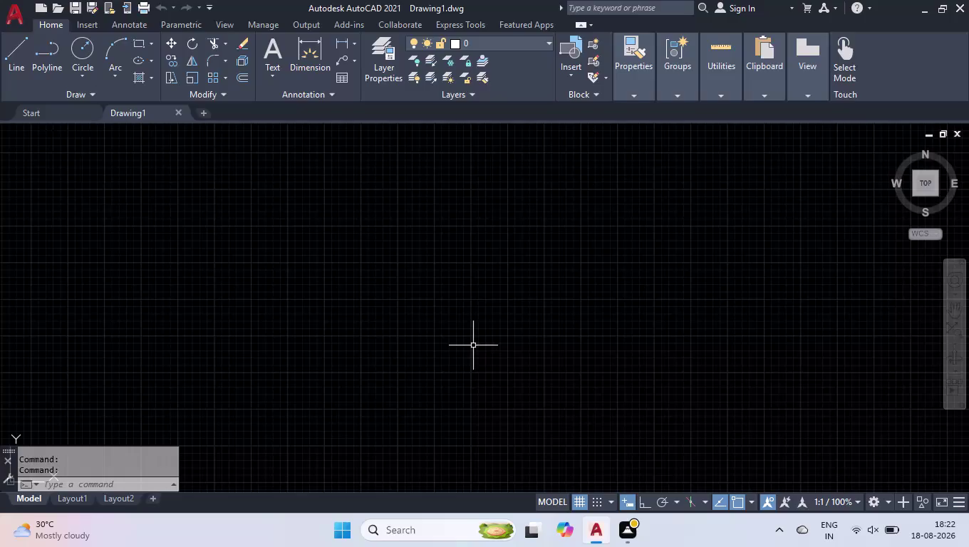
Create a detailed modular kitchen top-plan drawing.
Set the drawing length precision to 0 in Drawing Units.
text(UN)
key(Return)
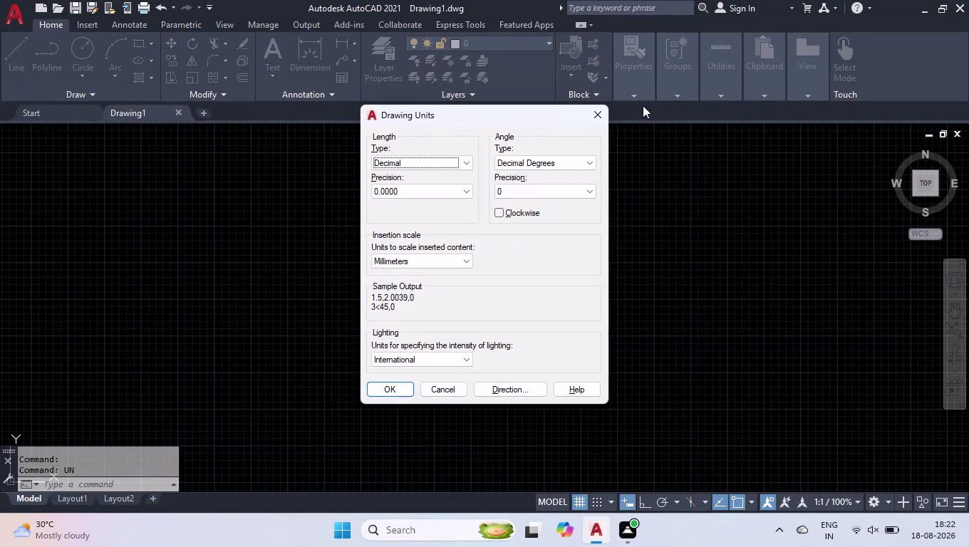
click(398, 191)
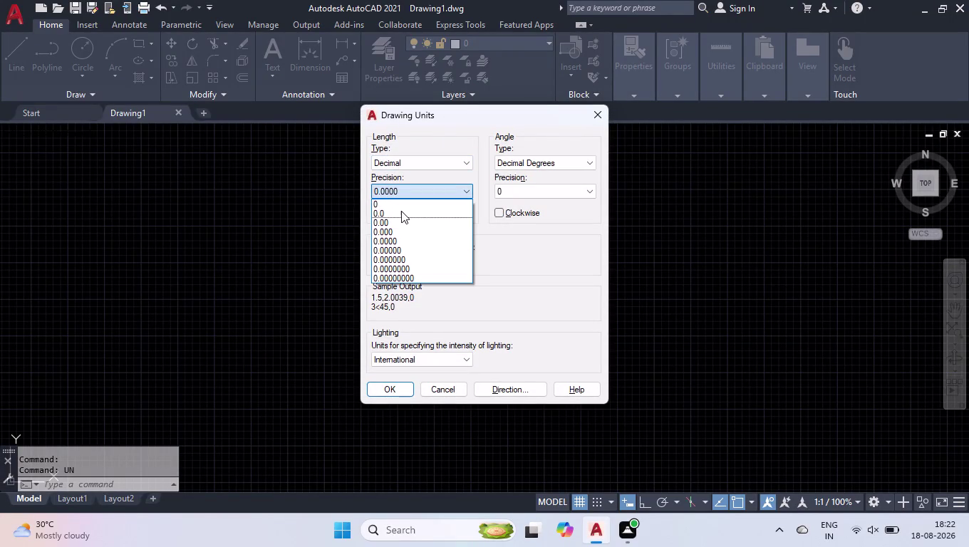
click(401, 211)
click(413, 194)
click(398, 205)
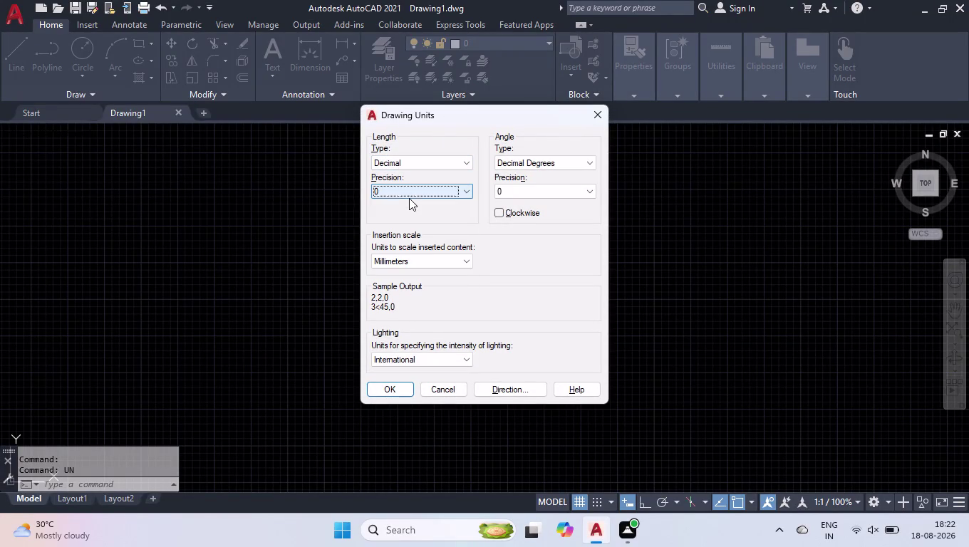
click(392, 390)
Open the ISO-25 dimension style for modification through the D command.
key(d)
key(Return)
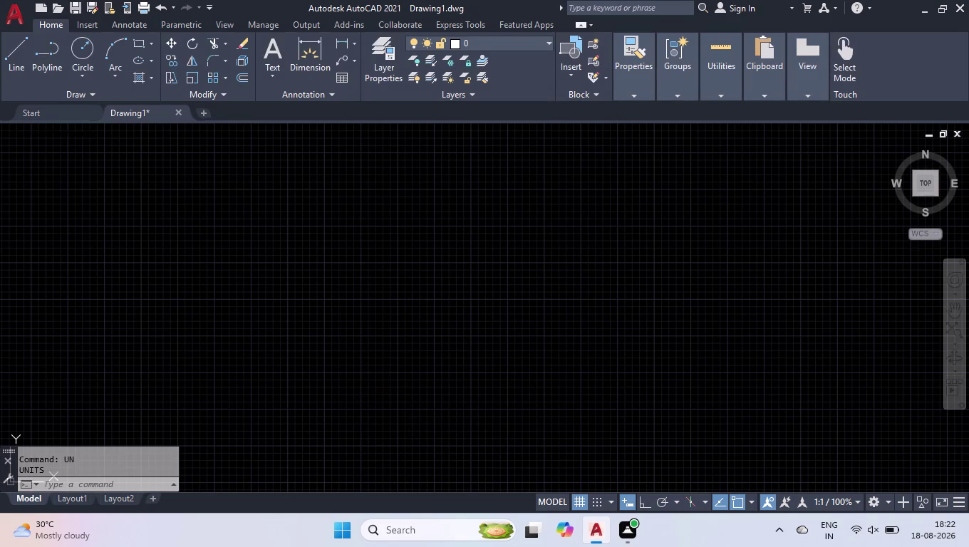
click(624, 231)
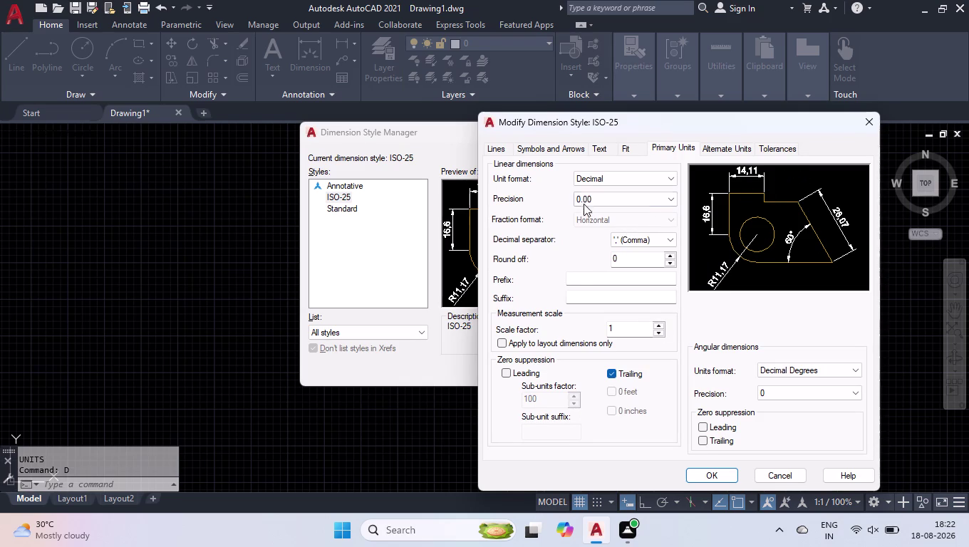
Make ISO-25 dimension lines grey (colour index 9) and enable fixed-length extension lines.
click(502, 152)
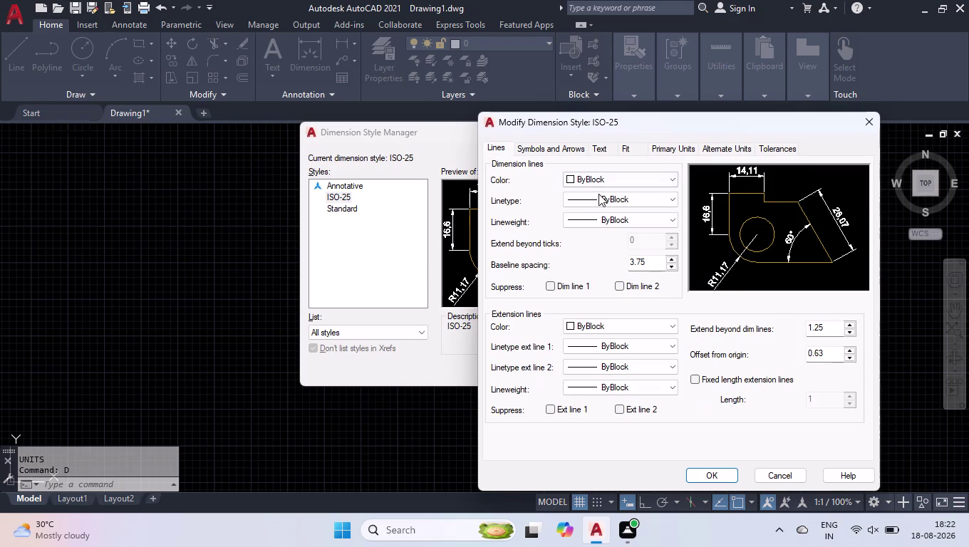
click(585, 173)
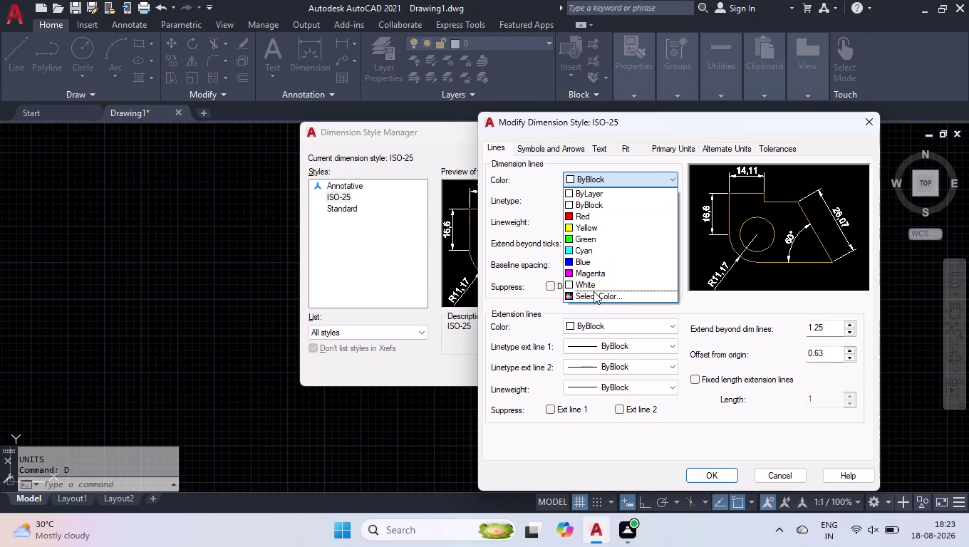
click(594, 294)
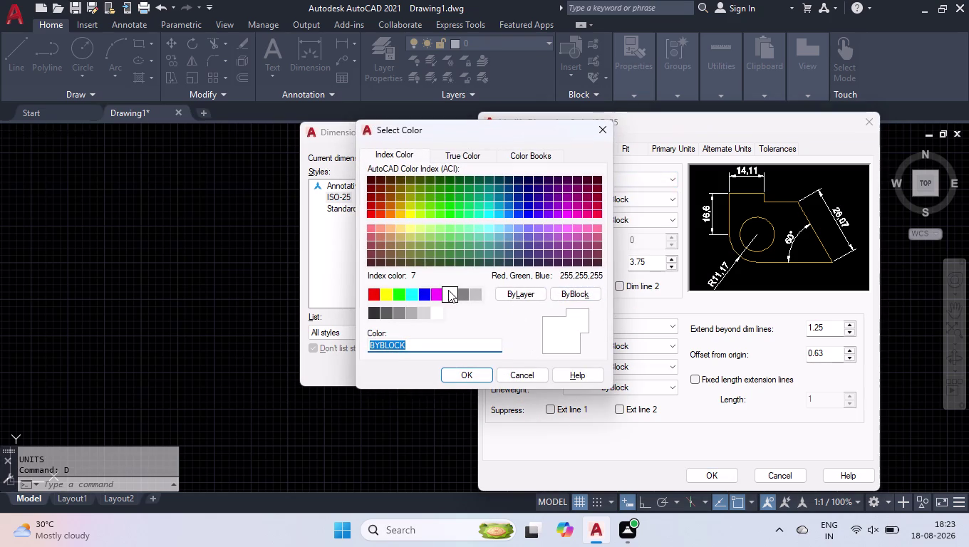
click(571, 179)
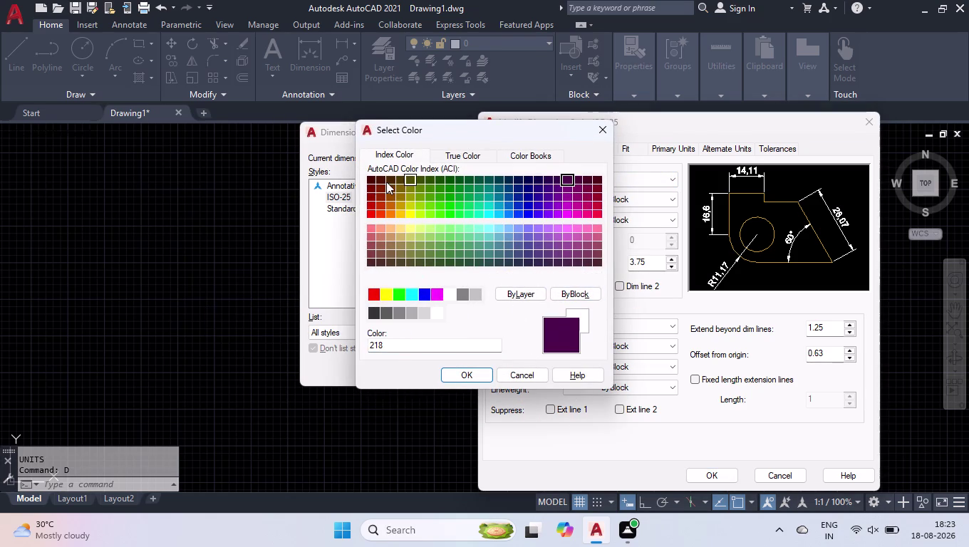
click(373, 179)
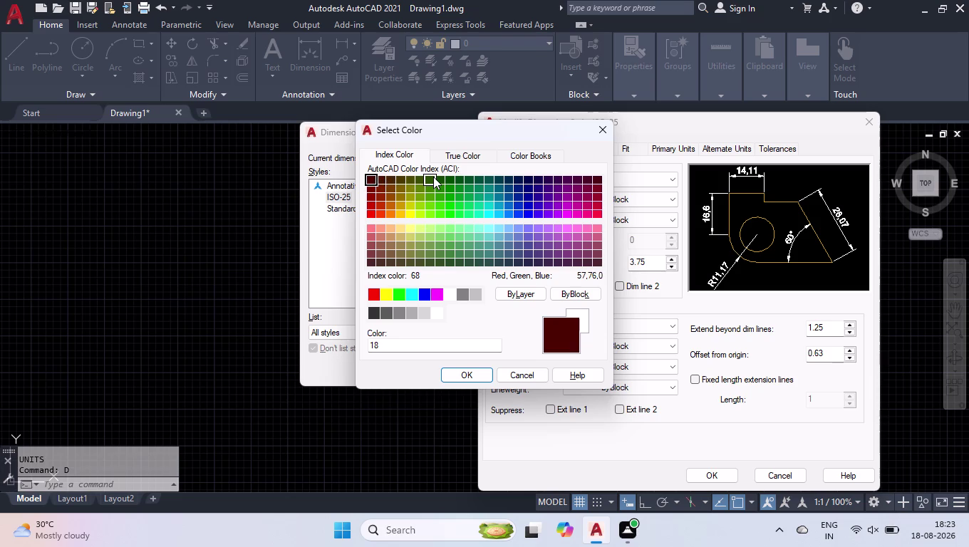
click(468, 292)
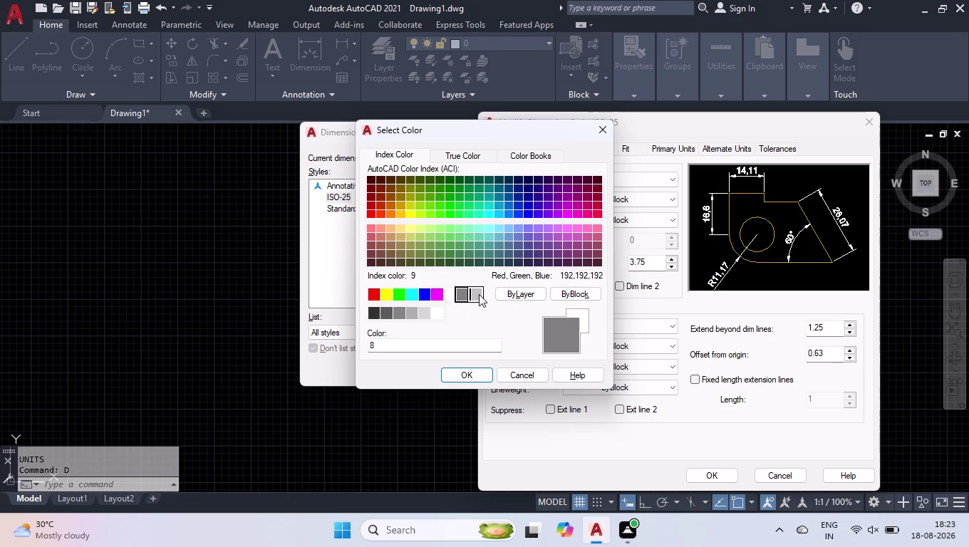
click(479, 293)
click(480, 374)
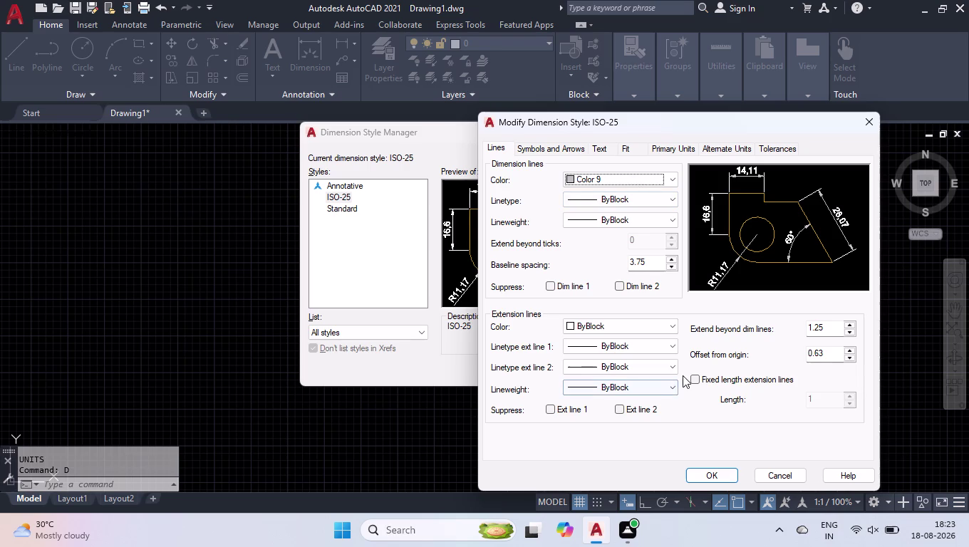
click(694, 377)
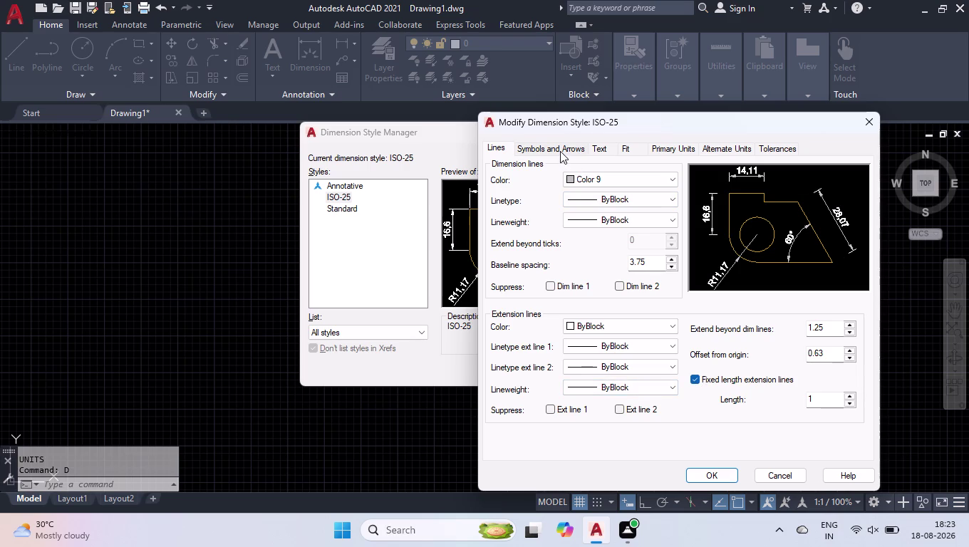
Give ISO-25 dimension text centred vertical placement and red colour.
click(560, 152)
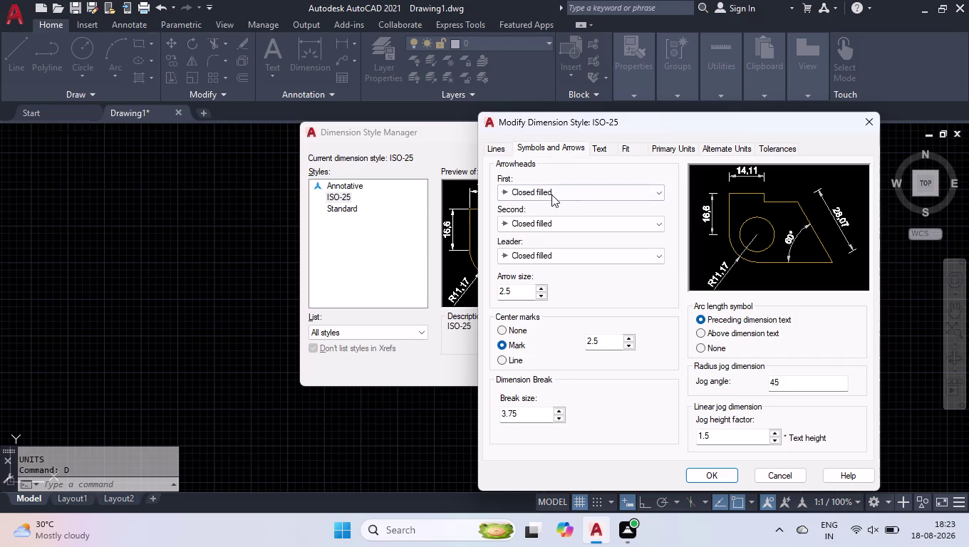
click(608, 152)
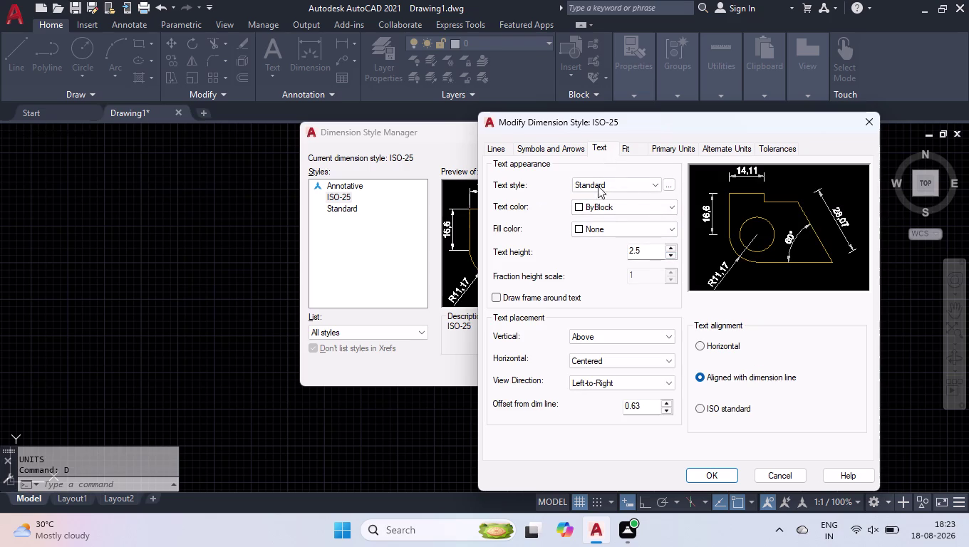
click(615, 338)
click(614, 353)
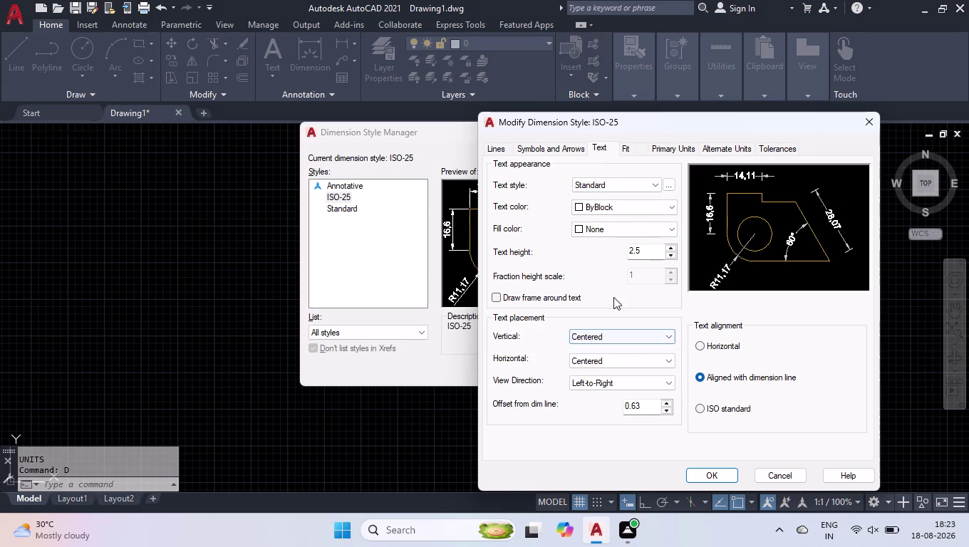
click(602, 200)
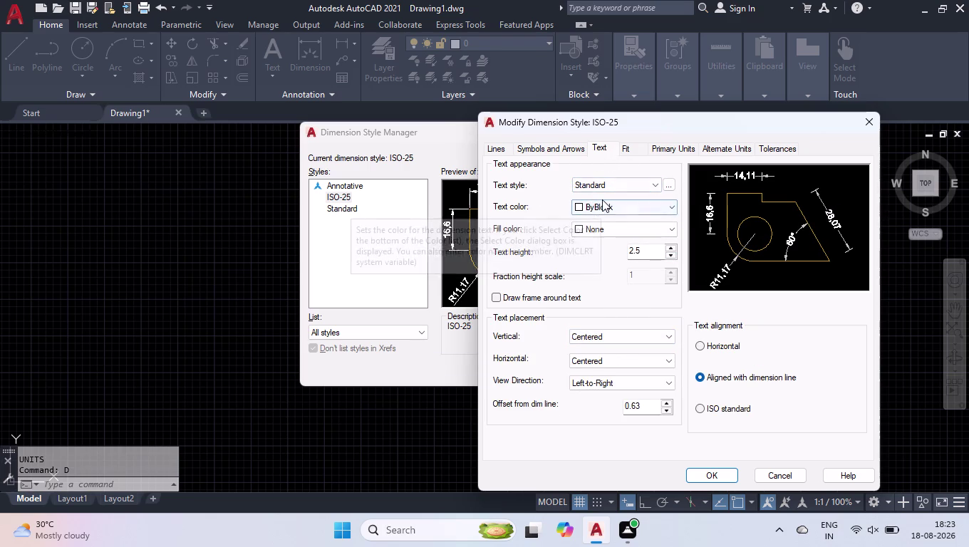
click(589, 246)
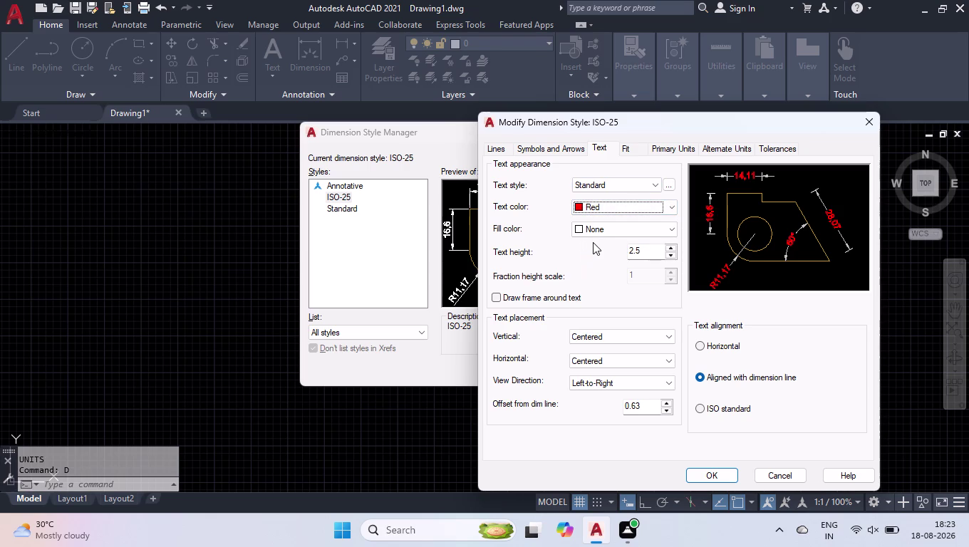
Set ISO-25 primary units precision to 0 and close the style manager.
click(632, 149)
click(666, 146)
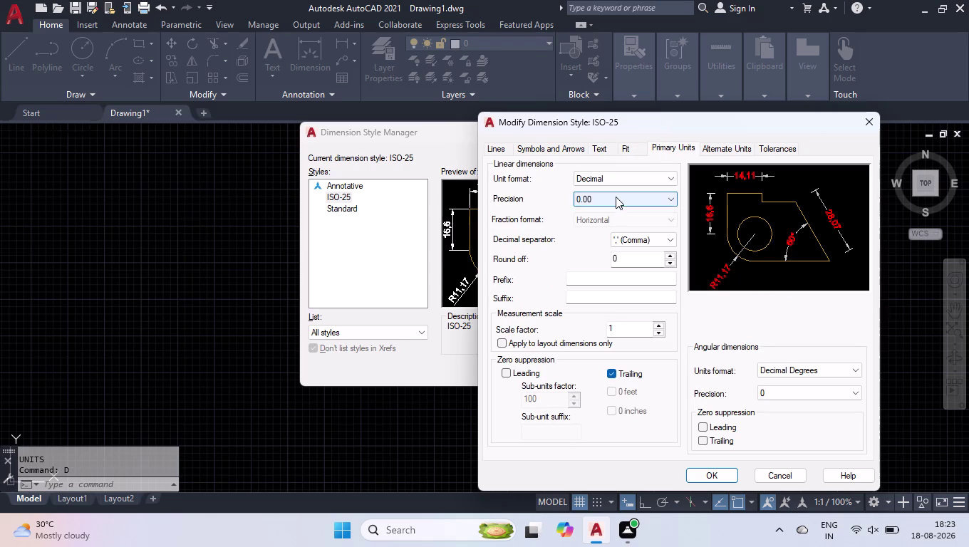
click(616, 197)
click(603, 208)
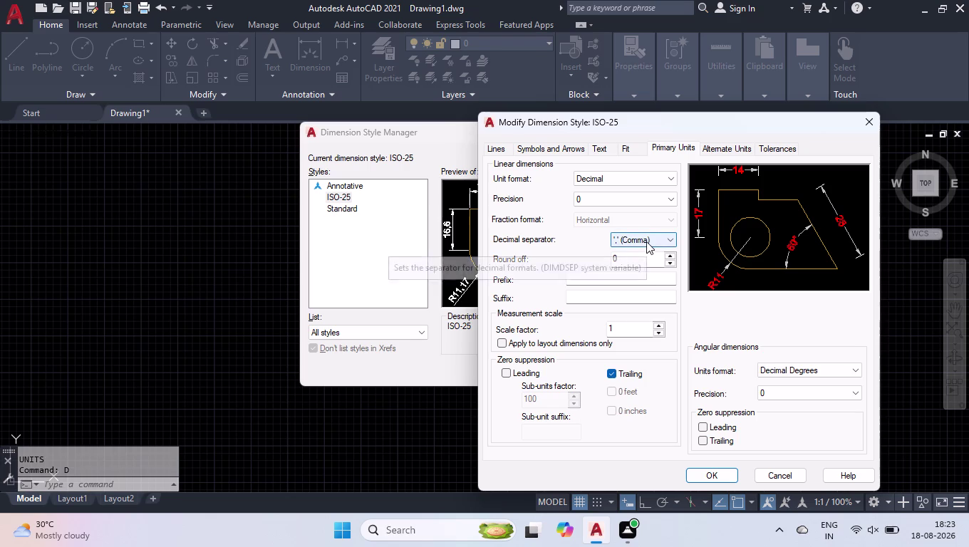
click(712, 481)
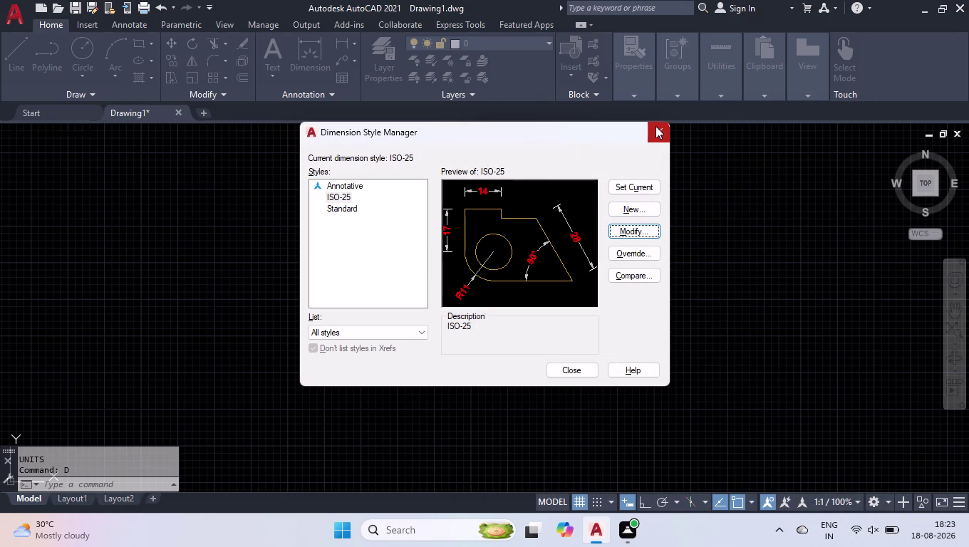
click(655, 126)
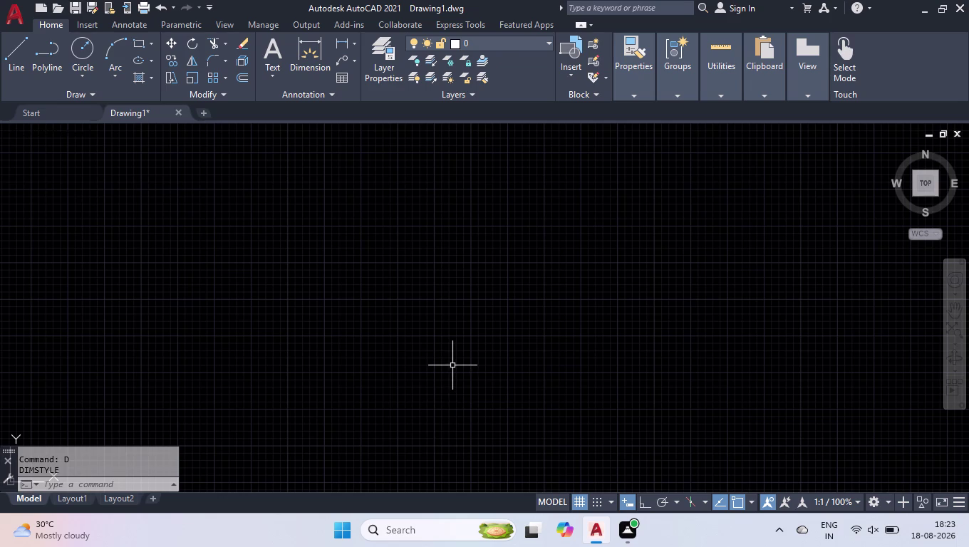
Start the cabinet outline with a 3228 bottom edge and 4143 vertical side.
key(l)
key(Return)
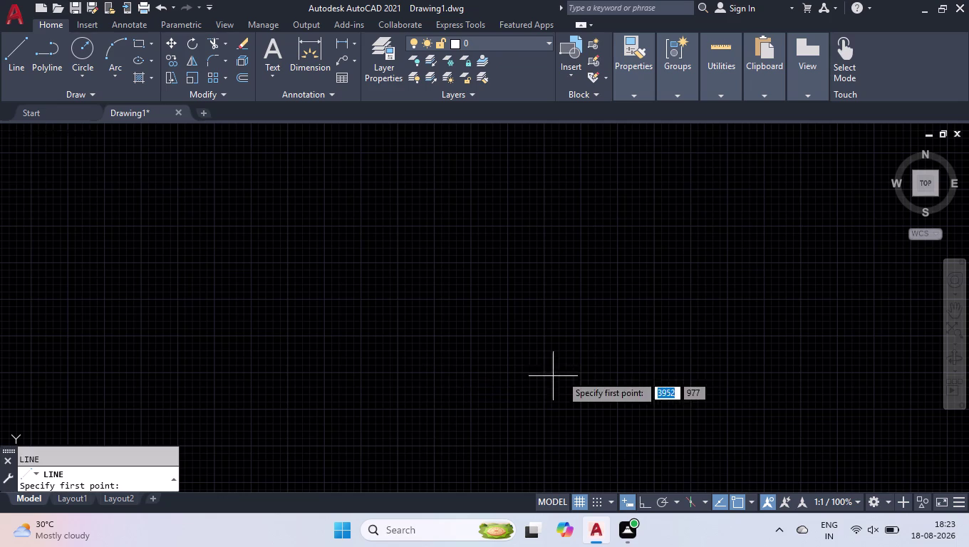
click(650, 503)
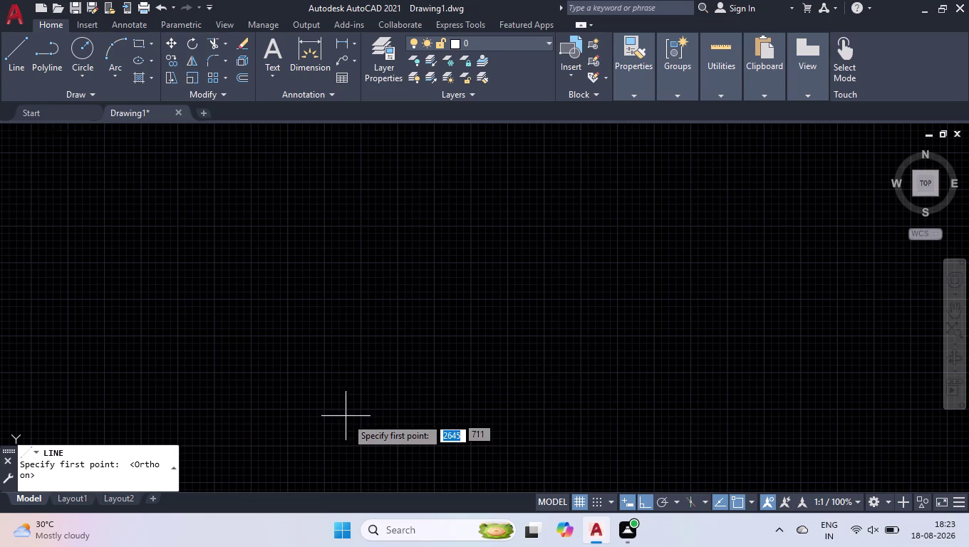
click(579, 505)
click(308, 433)
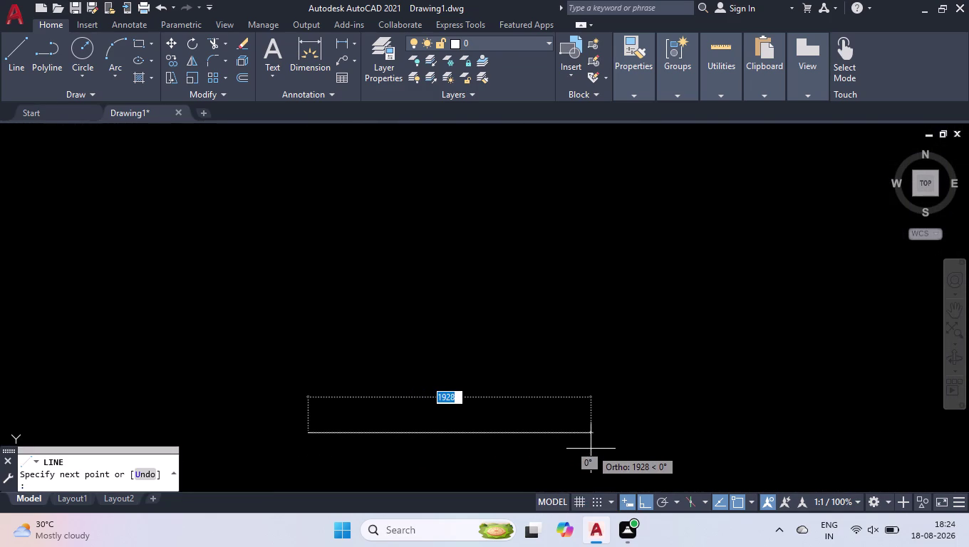
text(3228)
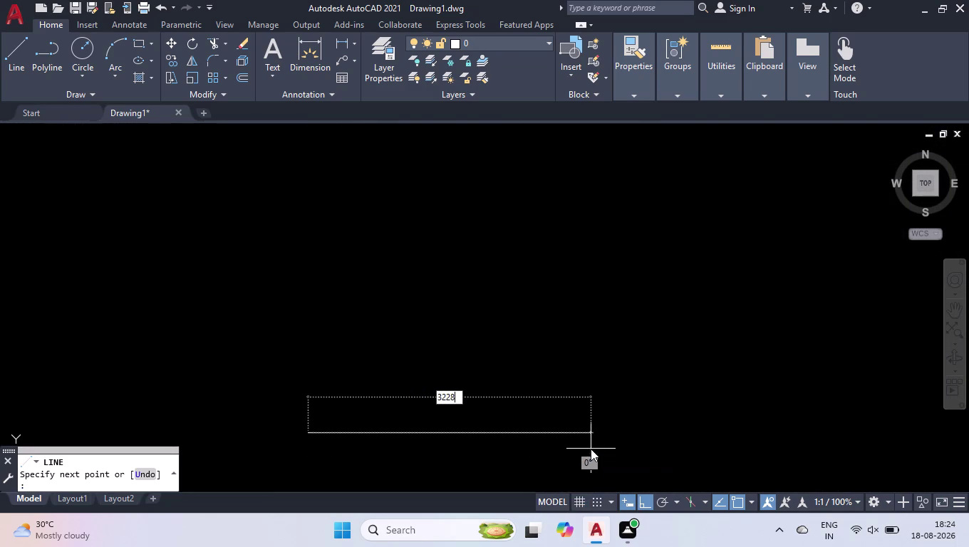
key(Return)
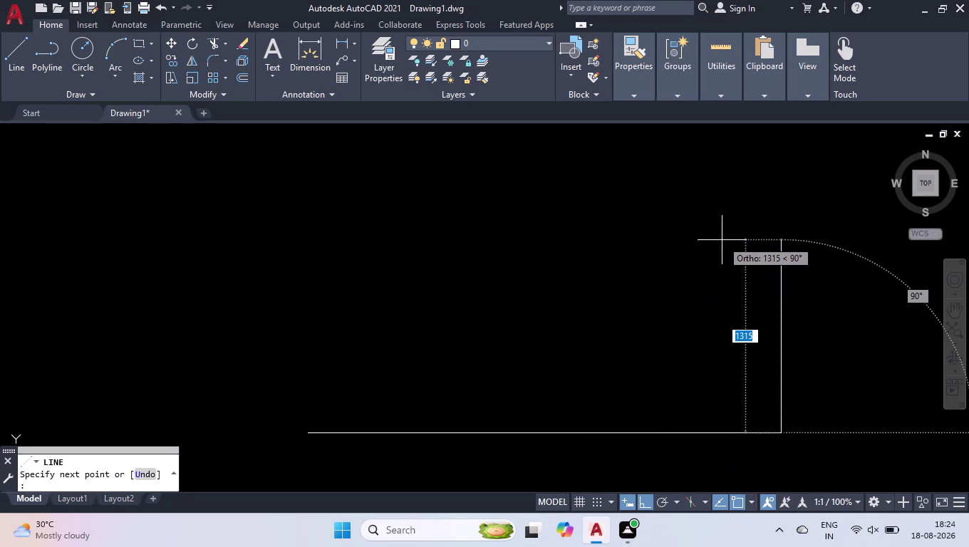
text(4)
text(143)
key(Return)
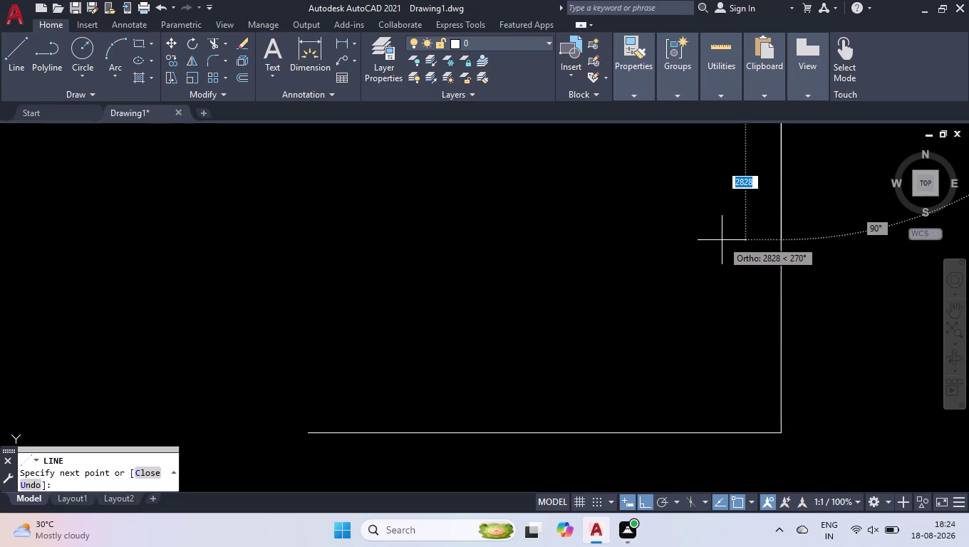
Draw the 3228 top edge, close the rectangle, and switch to Clean Screen.
scroll(down, 3)
scroll(down, 3)
scroll(up, 3)
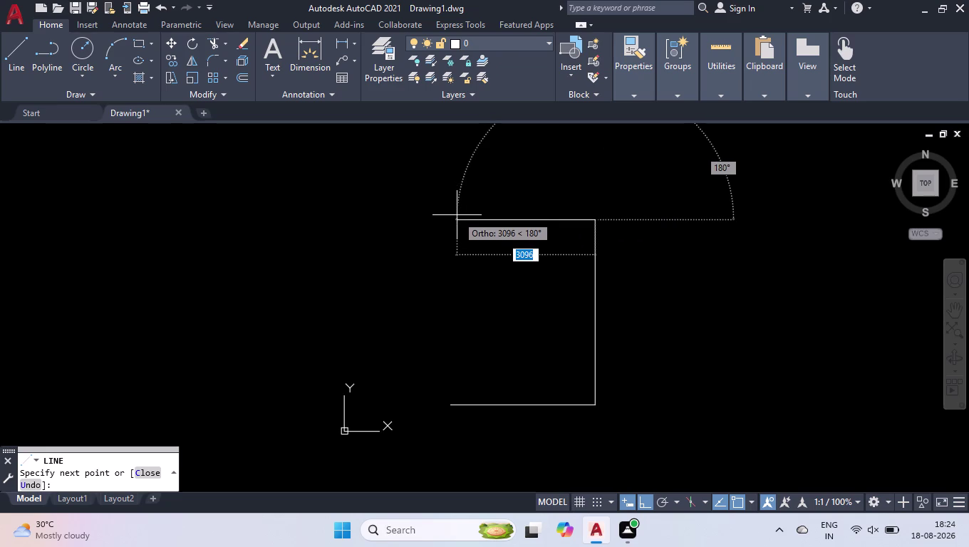
text(32)
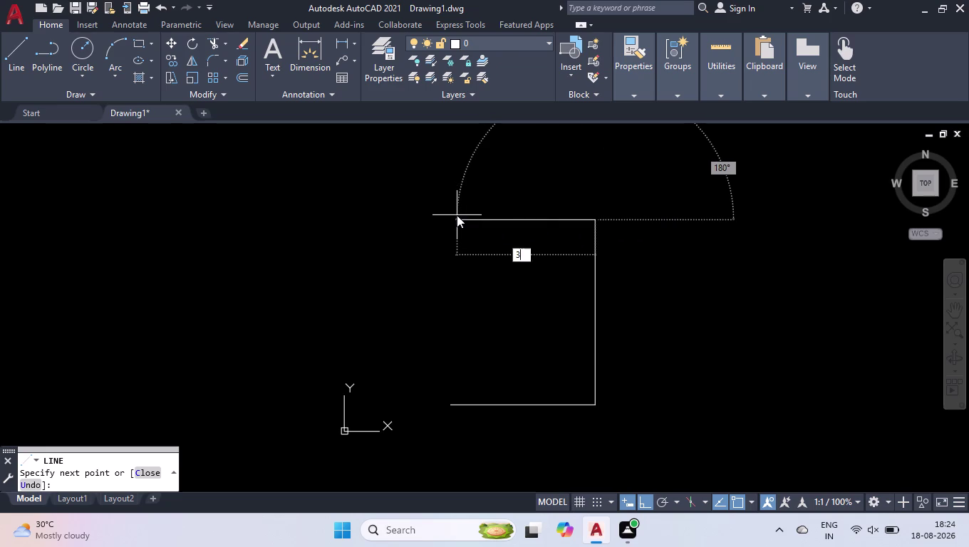
text(28)
key(Return)
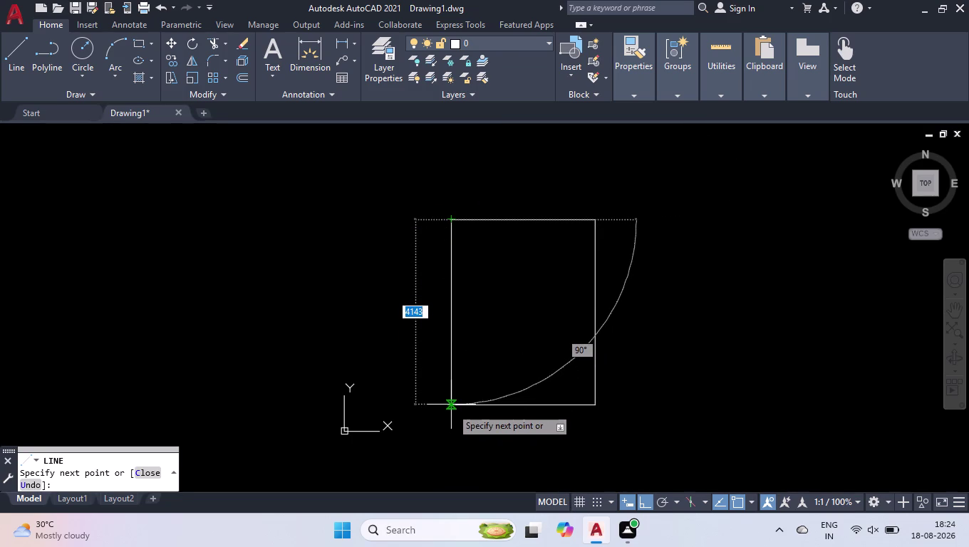
scroll(up, 3)
scroll(up, 3)
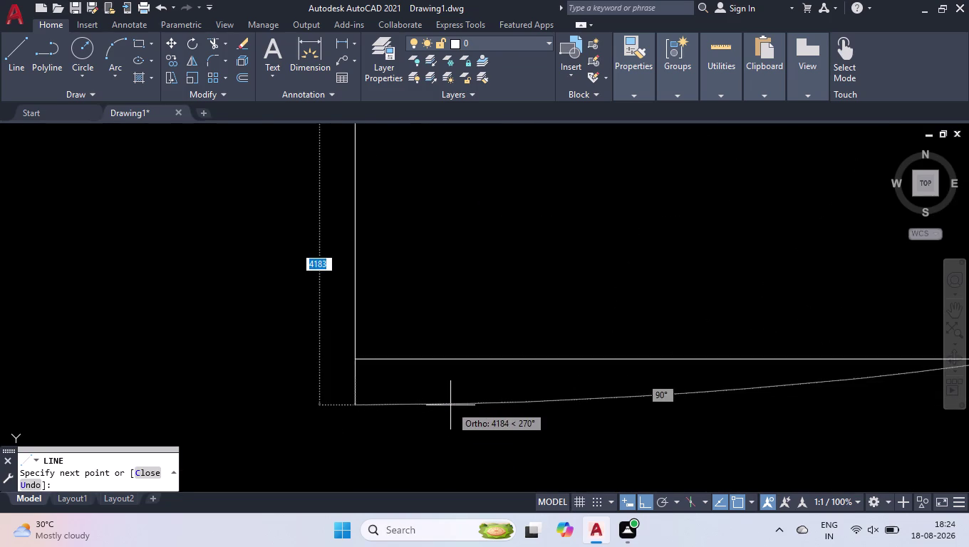
scroll(up, 3)
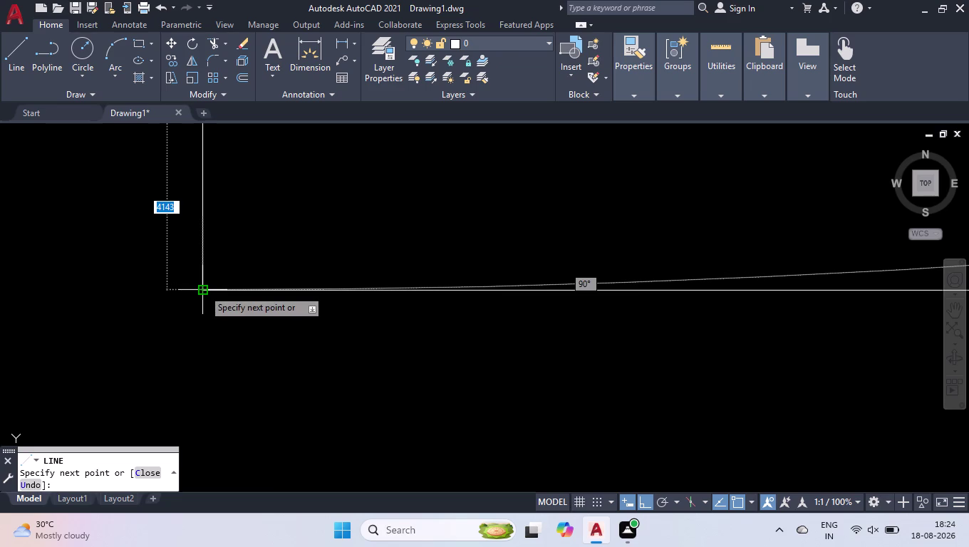
key(c)
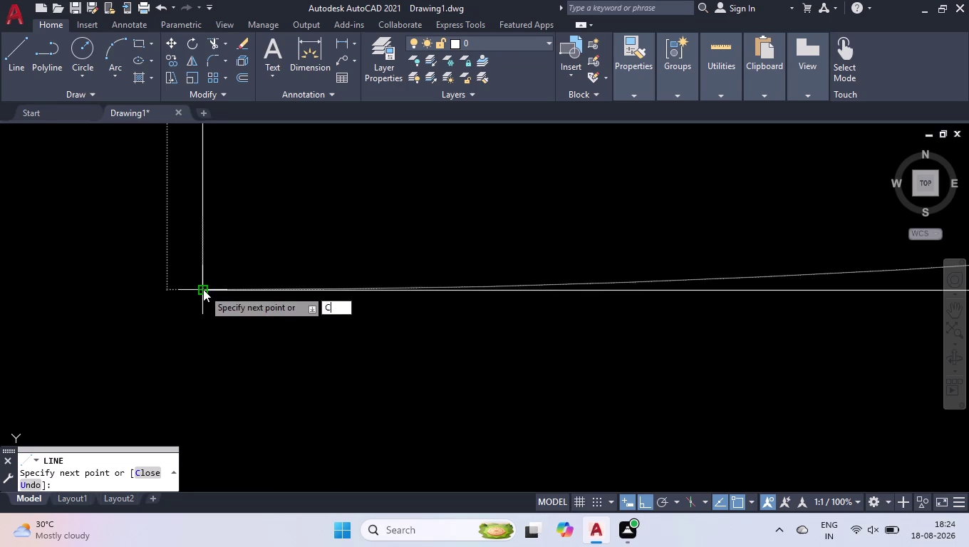
key(Return)
scroll(down, 3)
scroll(down, 3)
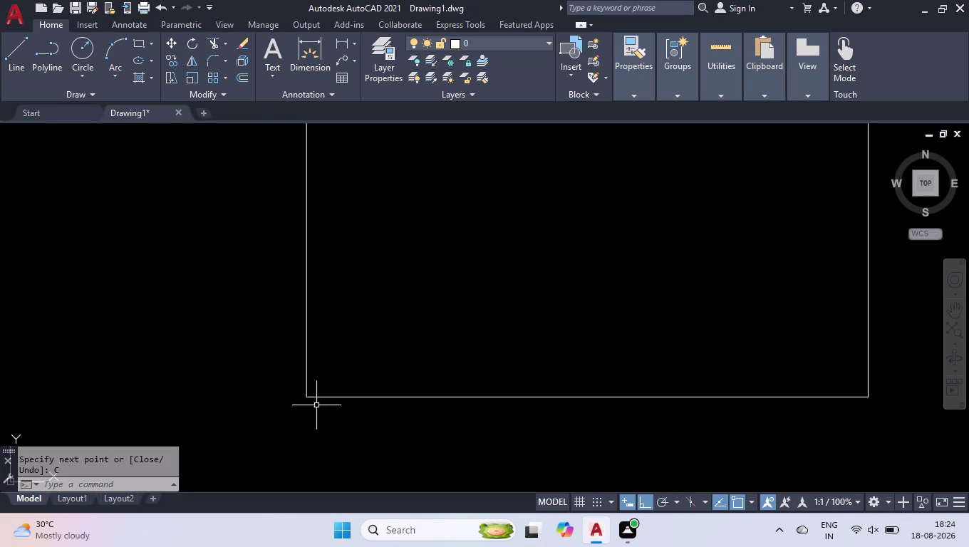
scroll(down, 3)
scroll(up, 3)
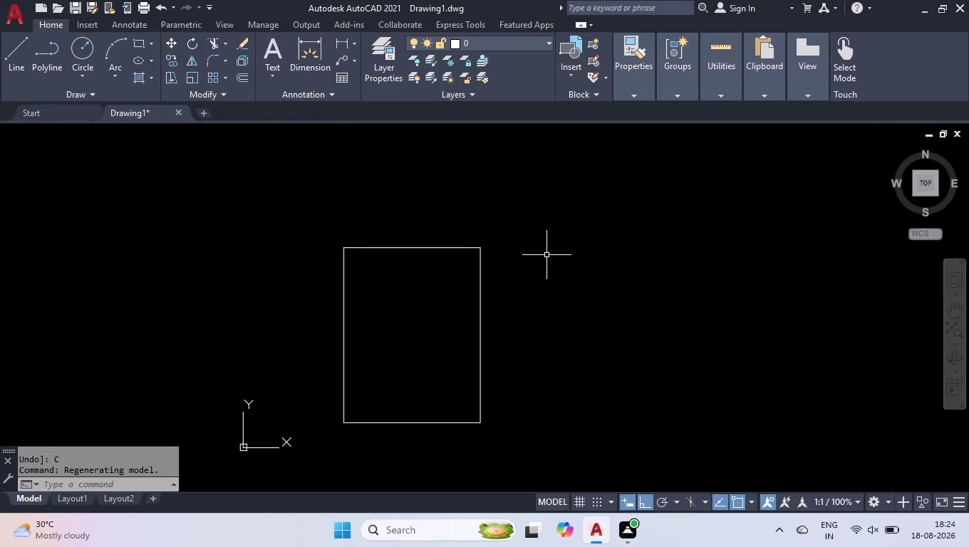
key(ctrl+0)
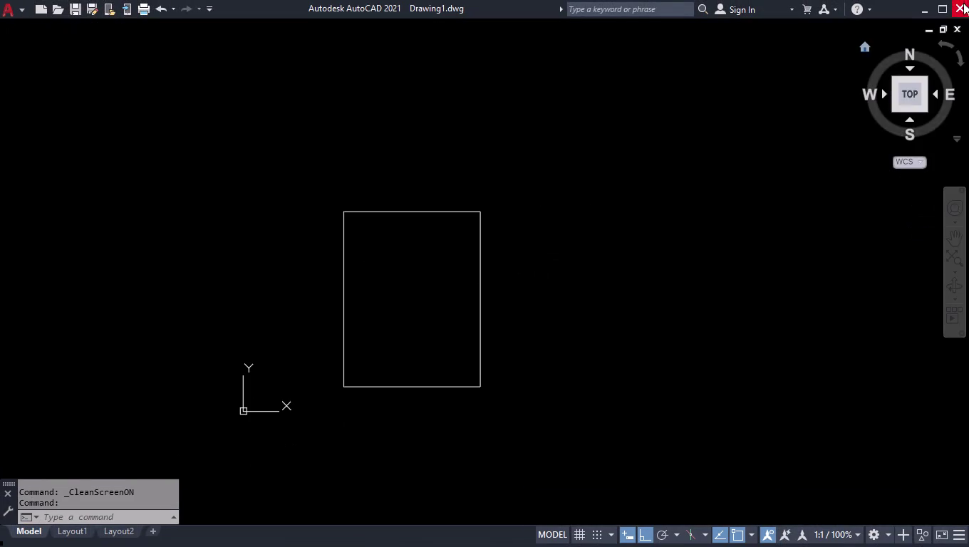
Bring the outline into full view and start the OFFSET command.
click(912, 86)
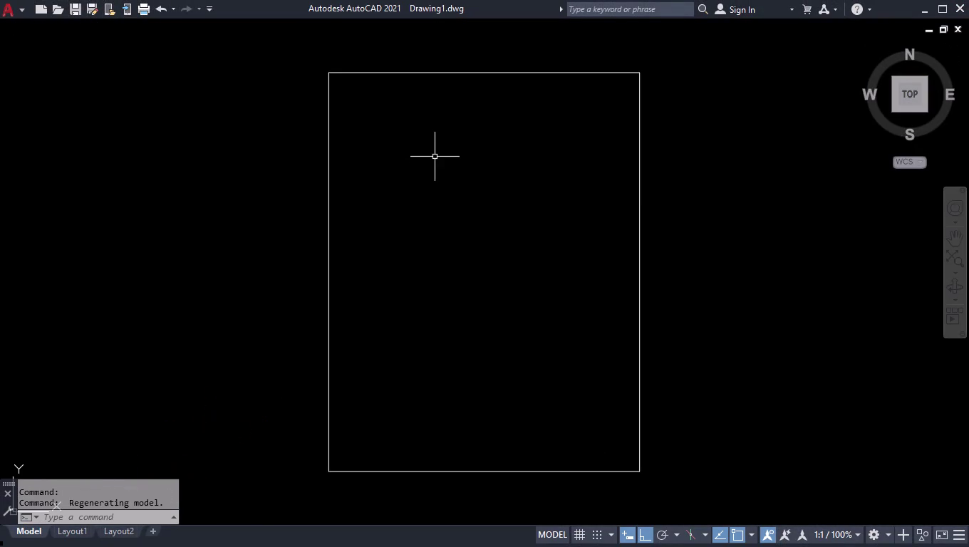
text(OFF)
key(Return)
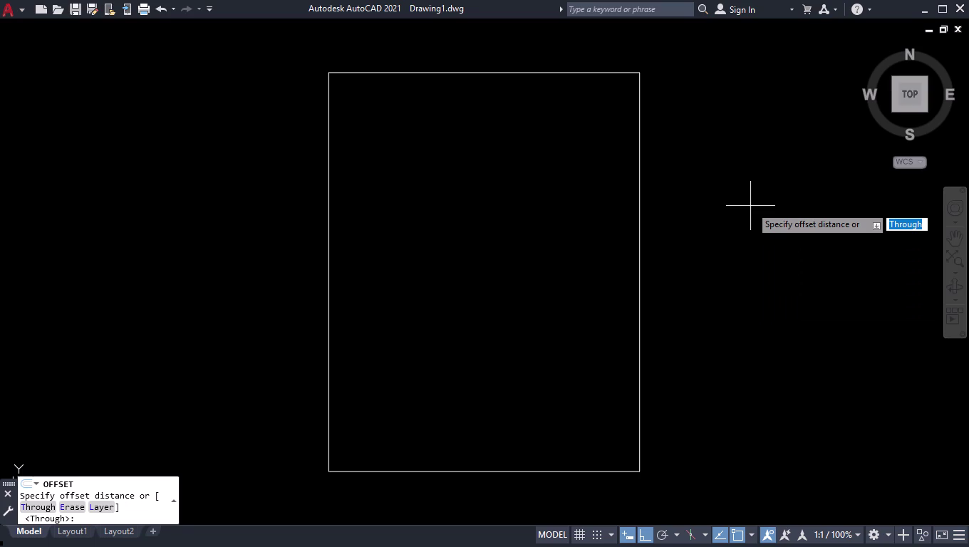
Offset the top edge 229 inward and the left edge 273 inward.
text(22)
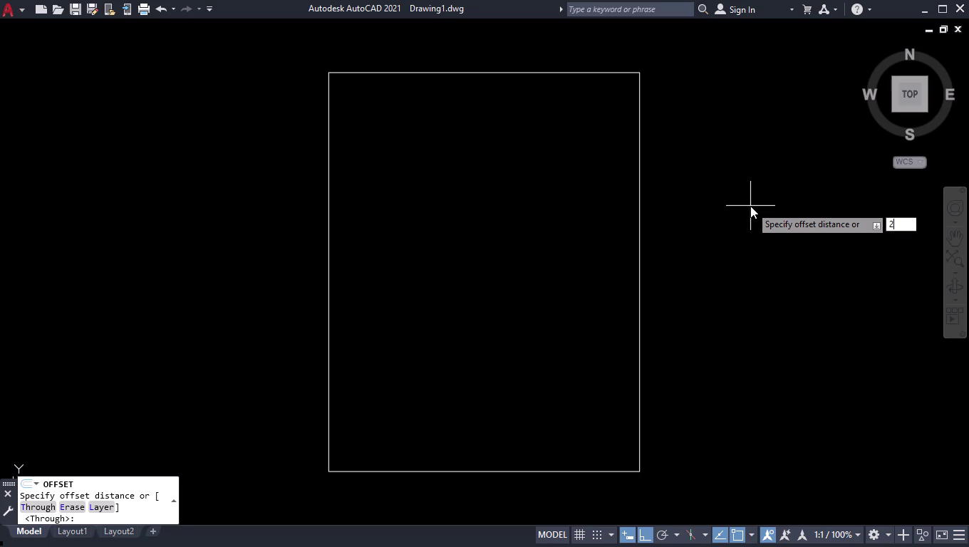
text(9)
key(Return)
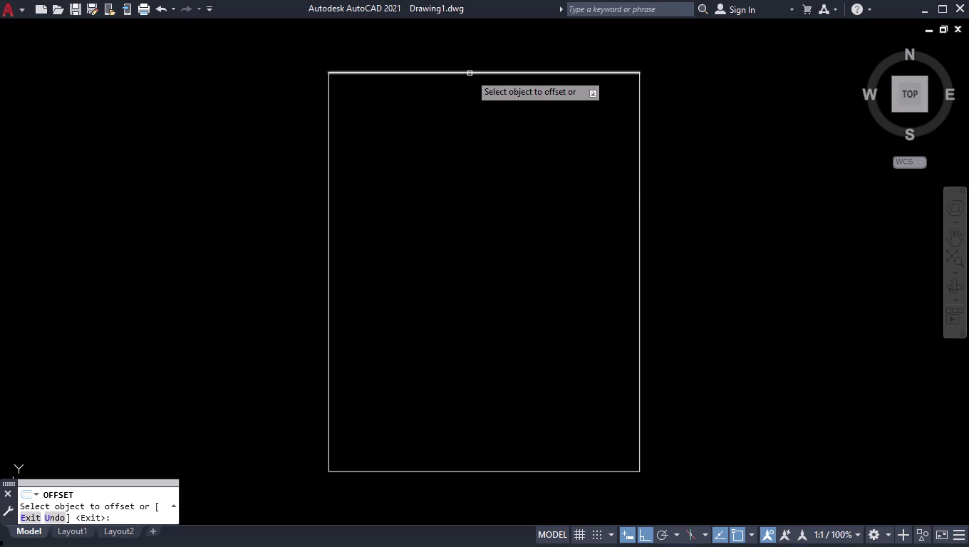
click(469, 73)
click(447, 214)
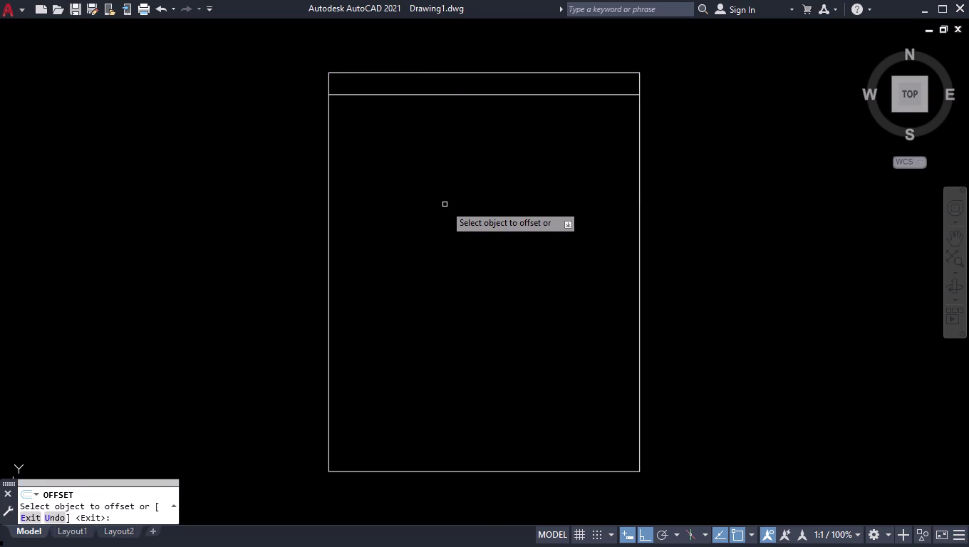
click(328, 199)
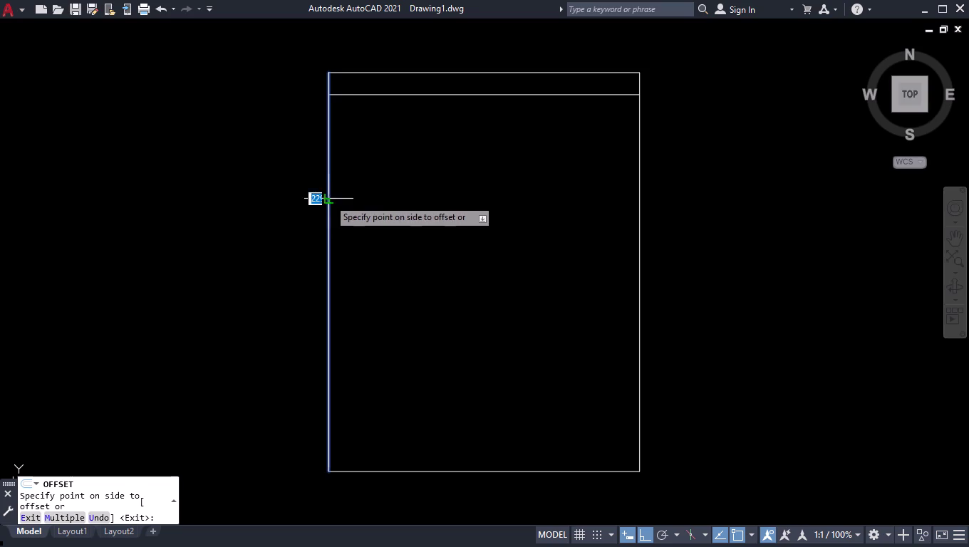
text(2)
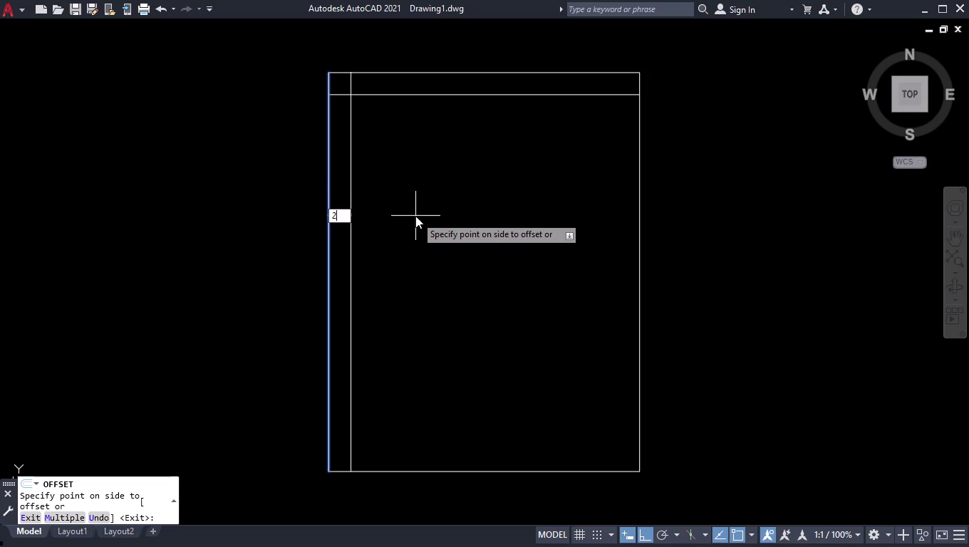
text(73)
key(Return)
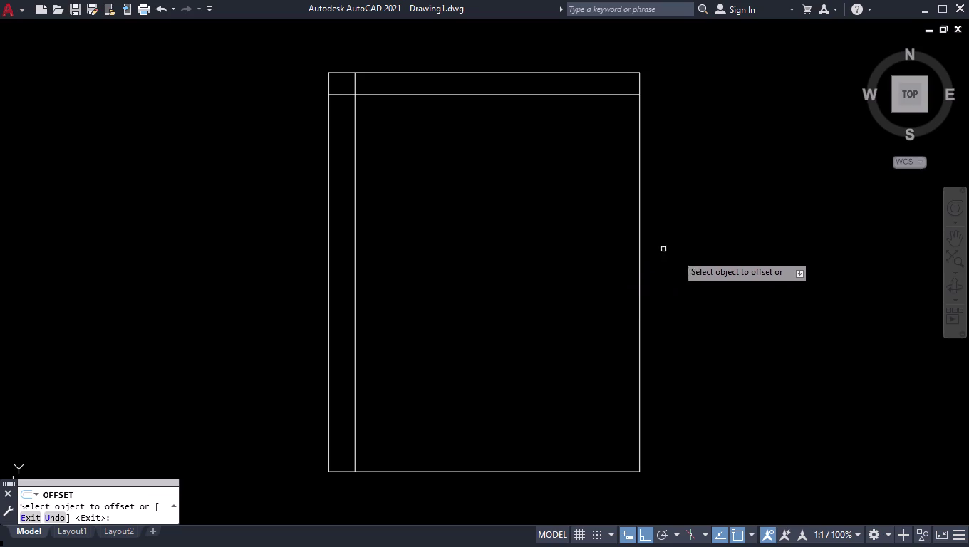
Offset the right edge 155 and the bottom edge 124 inward.
click(639, 283)
text(155)
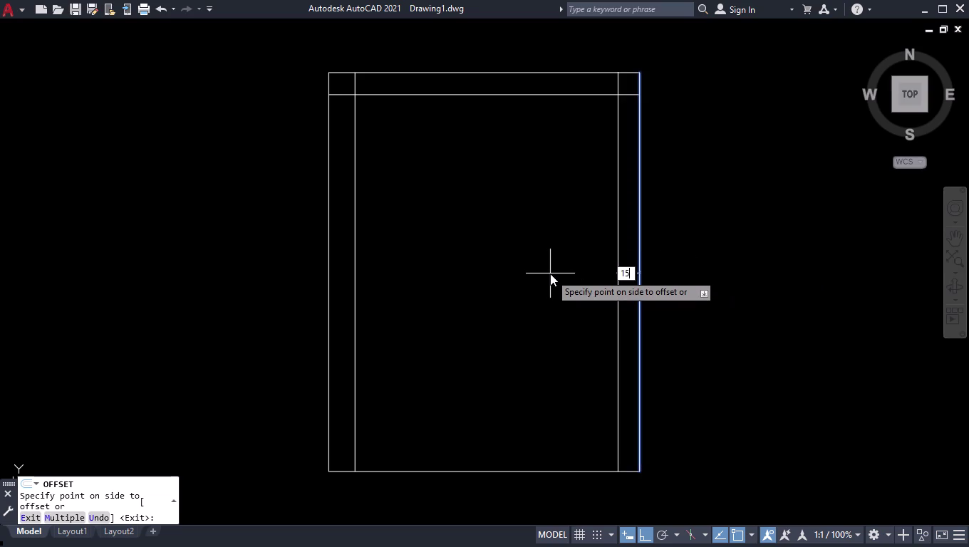
key(Return)
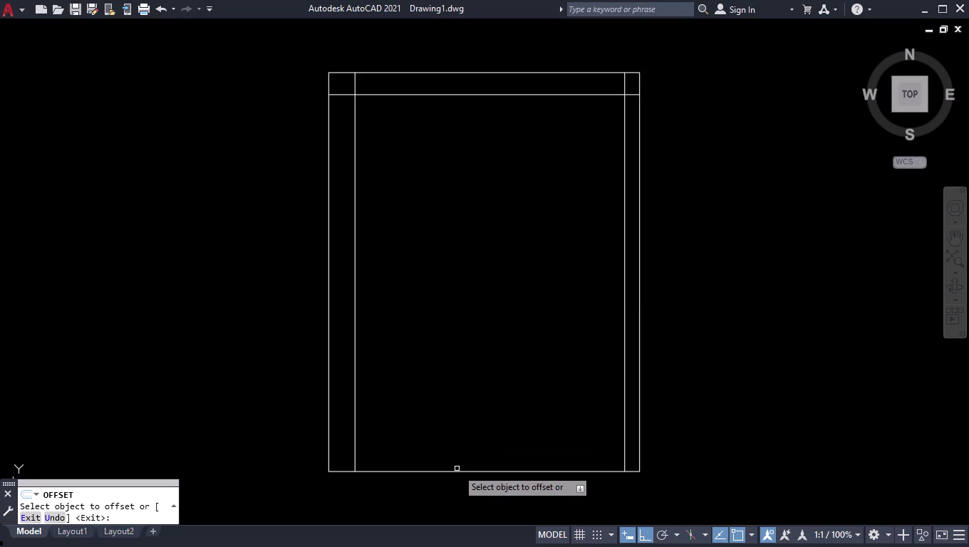
click(456, 471)
text(1)
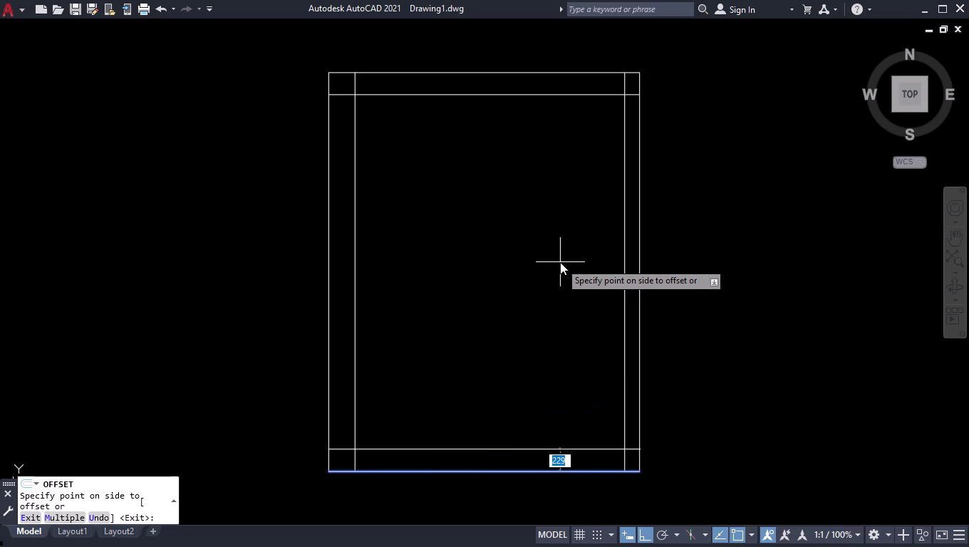
text(2)
key(4)
key(Return)
key(Return)
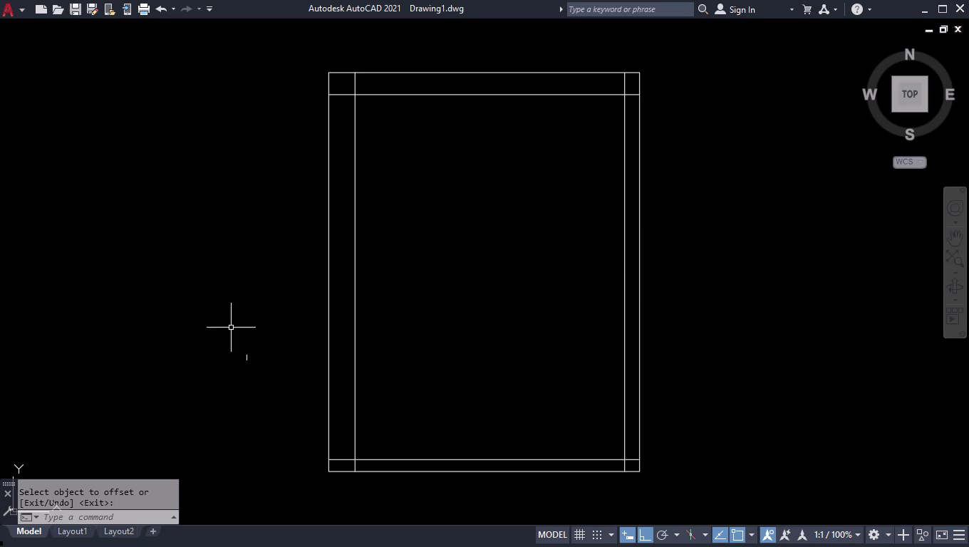
Fence-trim the column lines crossing the bottom and top bands.
text(TR)
key(Return)
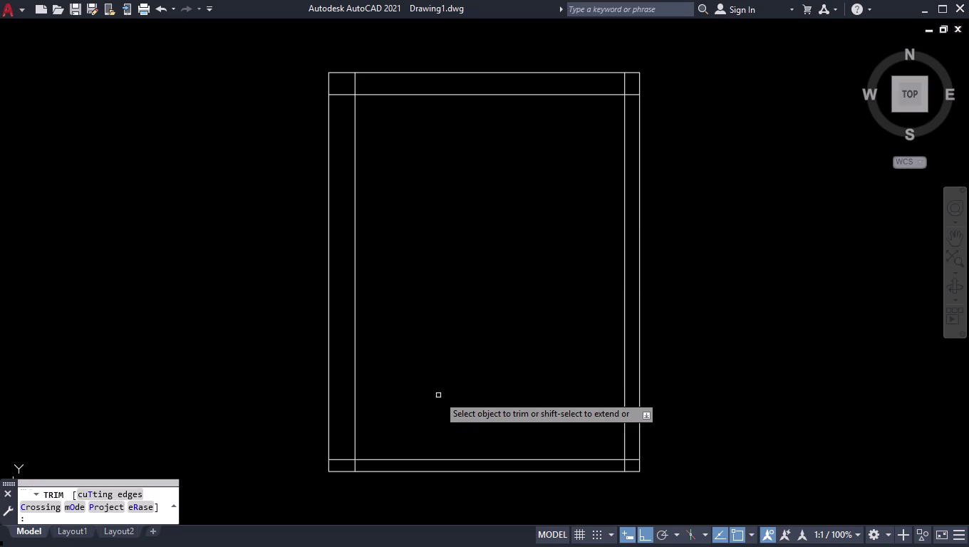
scroll(up, 3)
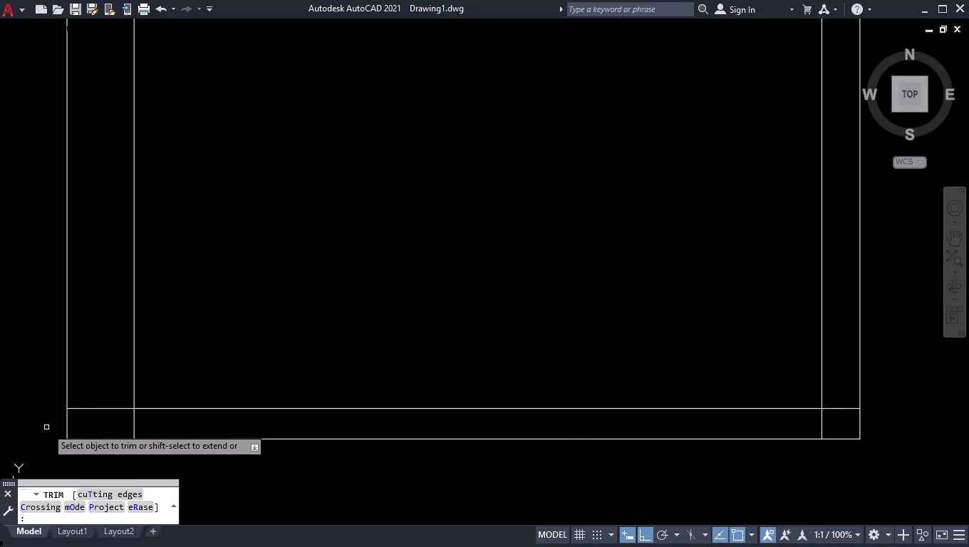
click(95, 420)
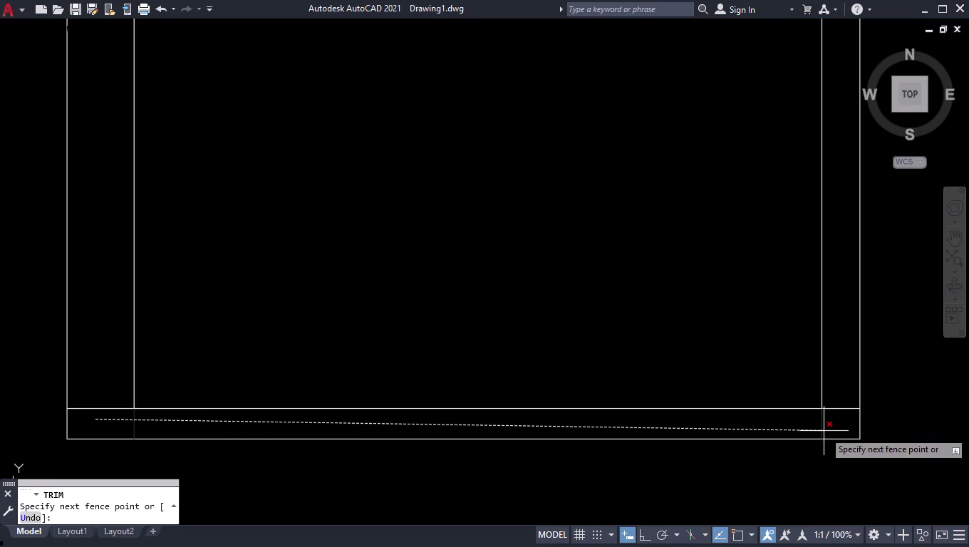
click(833, 425)
scroll(down, 3)
scroll(down, 3)
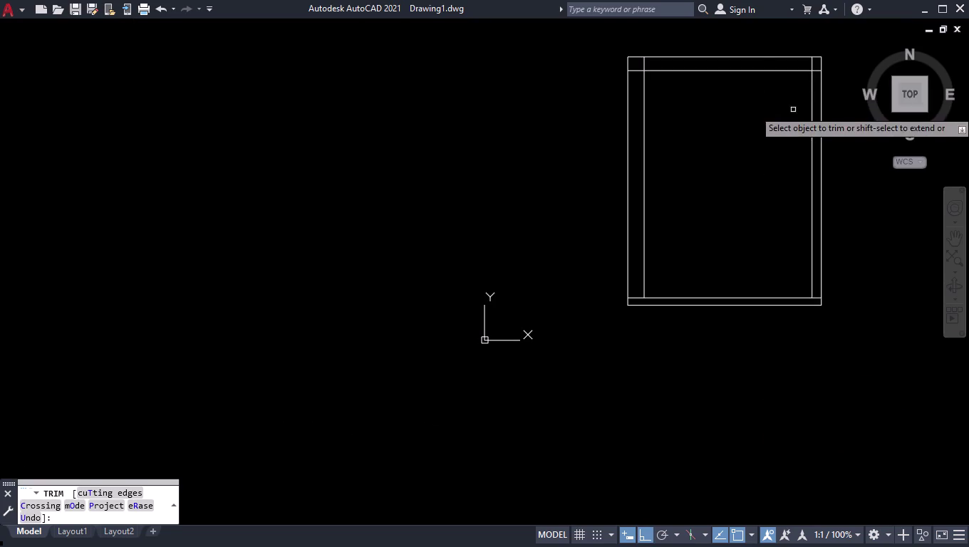
scroll(up, 3)
click(10, 80)
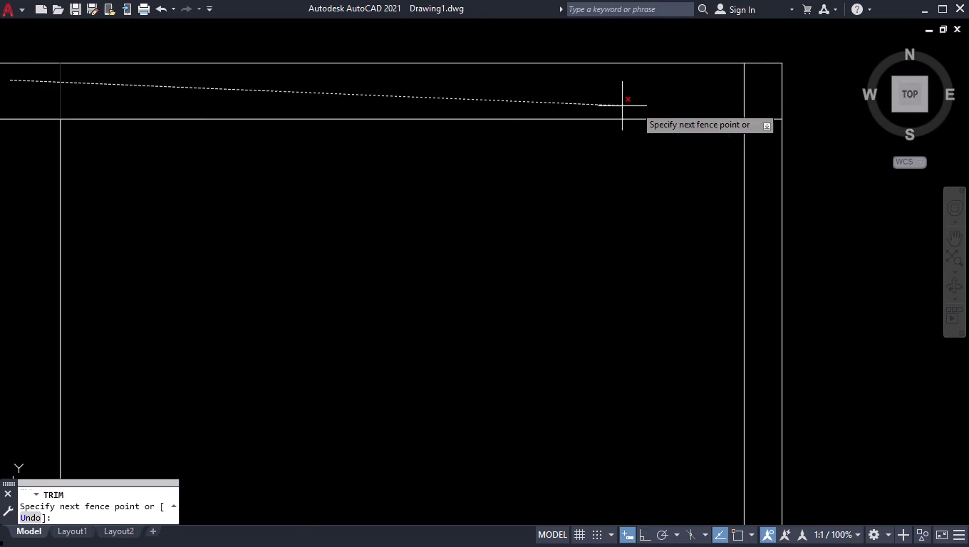
click(762, 98)
key(space)
Pan to recentre the cabinet drawing in the view.
scroll(down, 3)
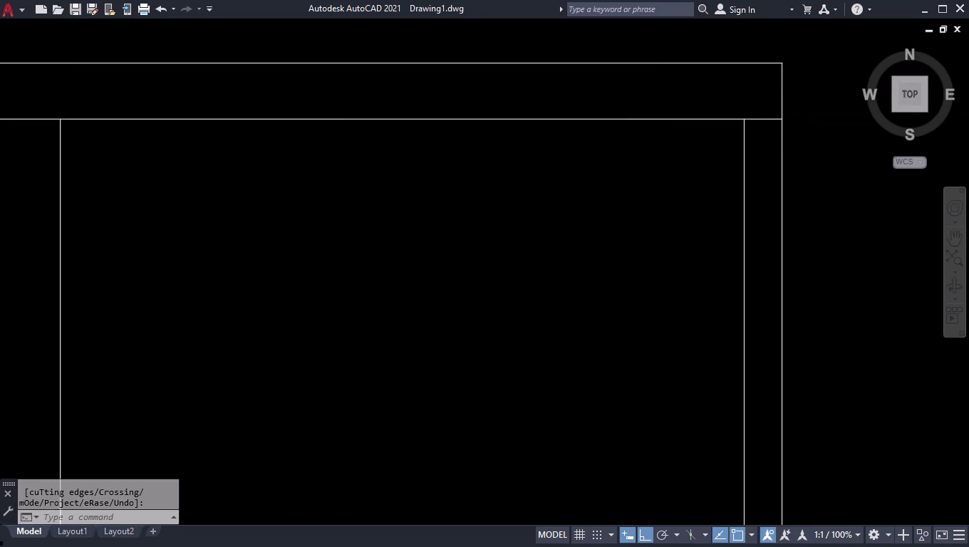
scroll(down, 3)
scroll(down, 3)
scroll(up, 3)
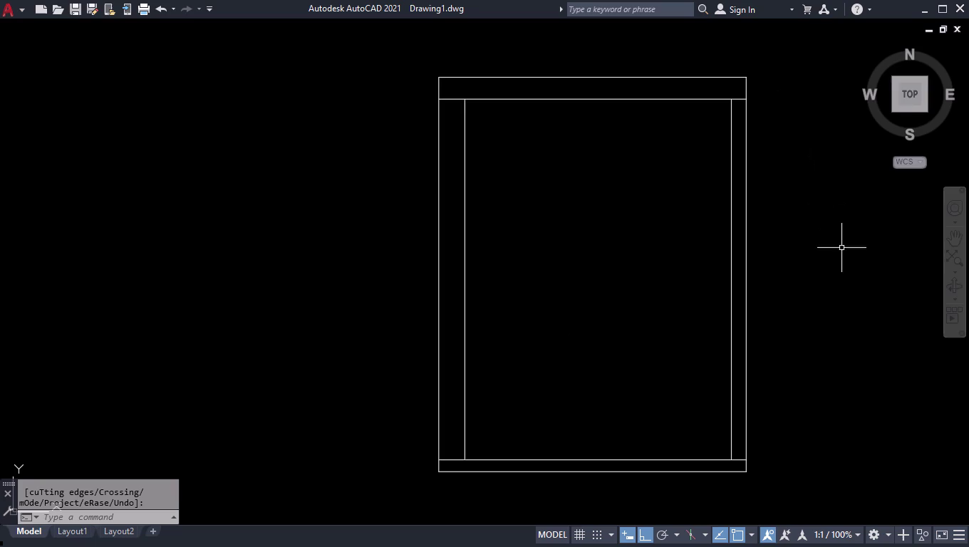
click(952, 237)
drag(895, 240, 845, 238)
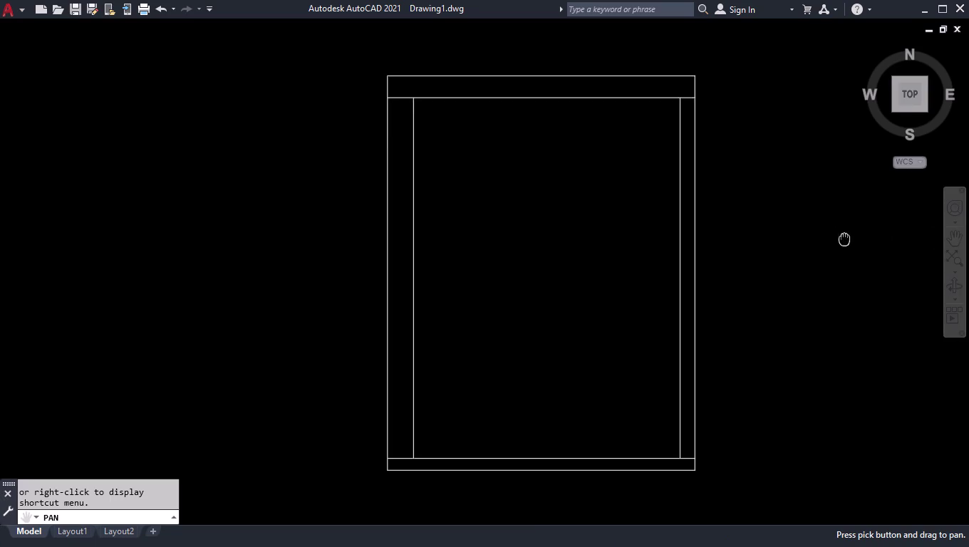
drag(844, 238, 778, 229)
Offset the left column line 350 to the right.
key(space)
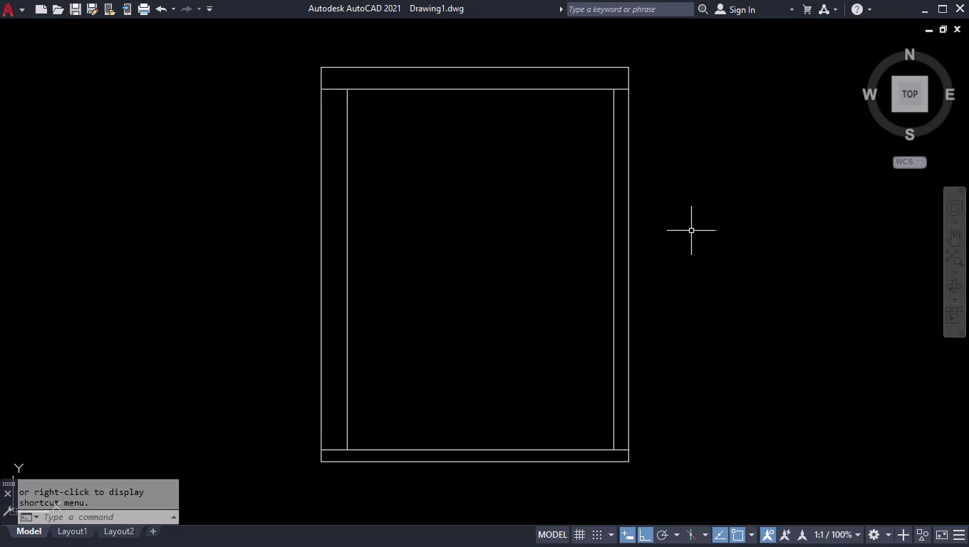
text(O)
text(FF)
key(Return)
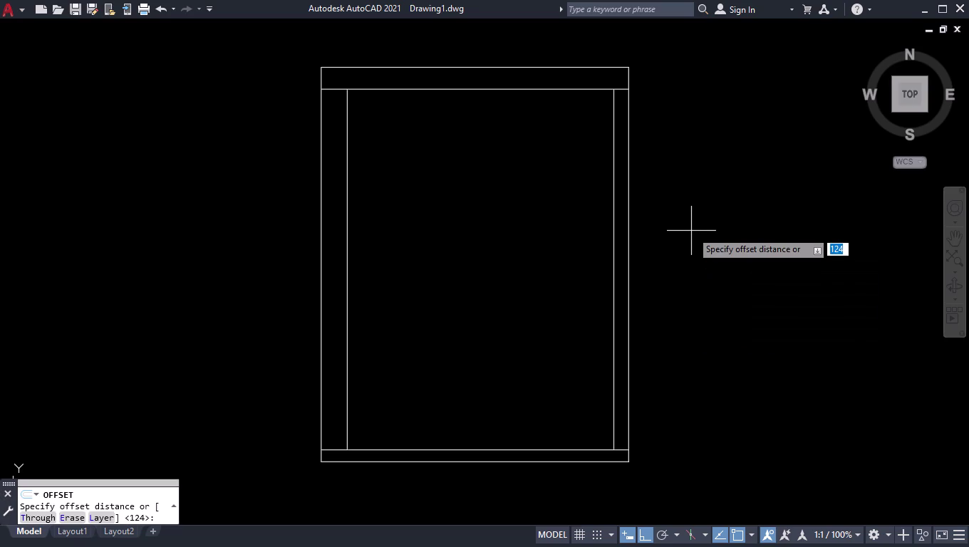
text(35)
text(0)
key(Return)
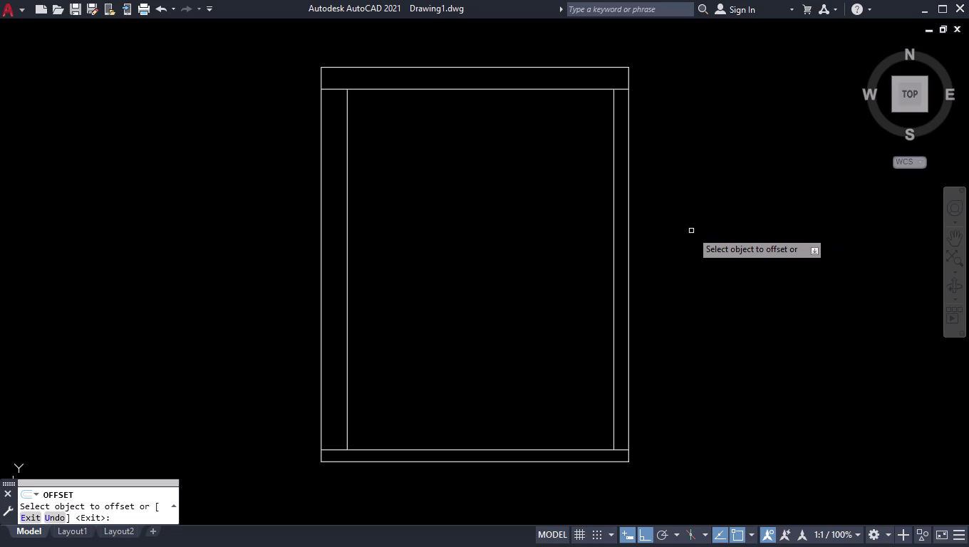
click(348, 180)
click(444, 174)
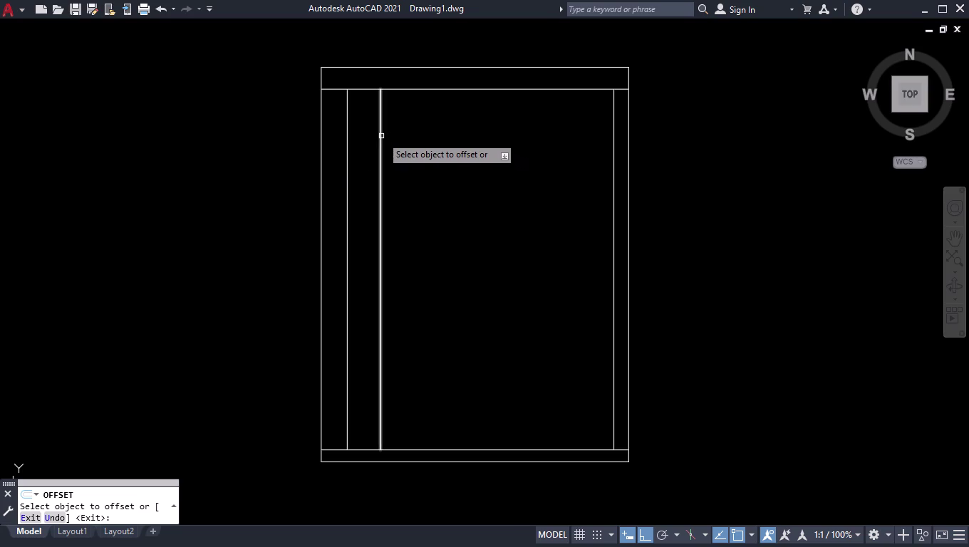
Offset successive vertical lines rightward by 200, 450 and 380.
drag(382, 136, 399, 136)
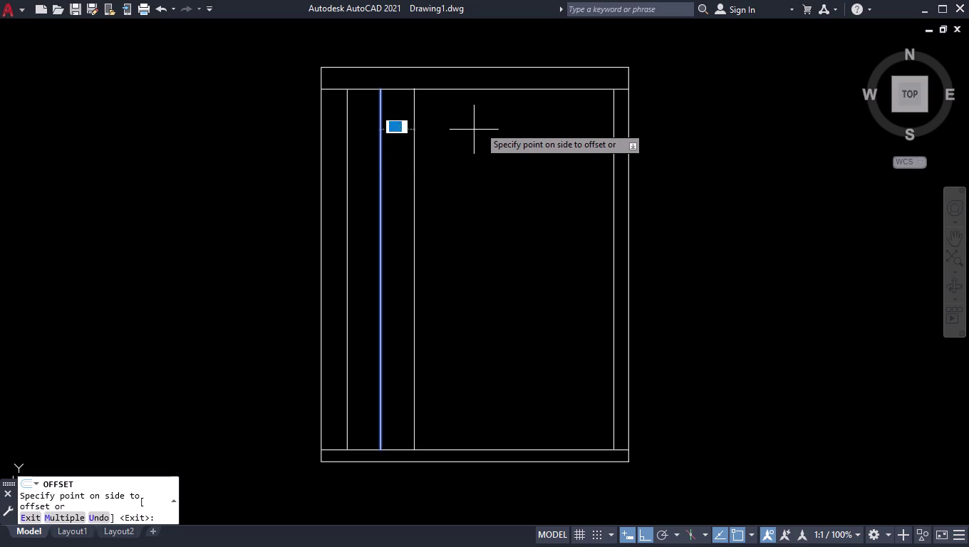
text(200)
key(Return)
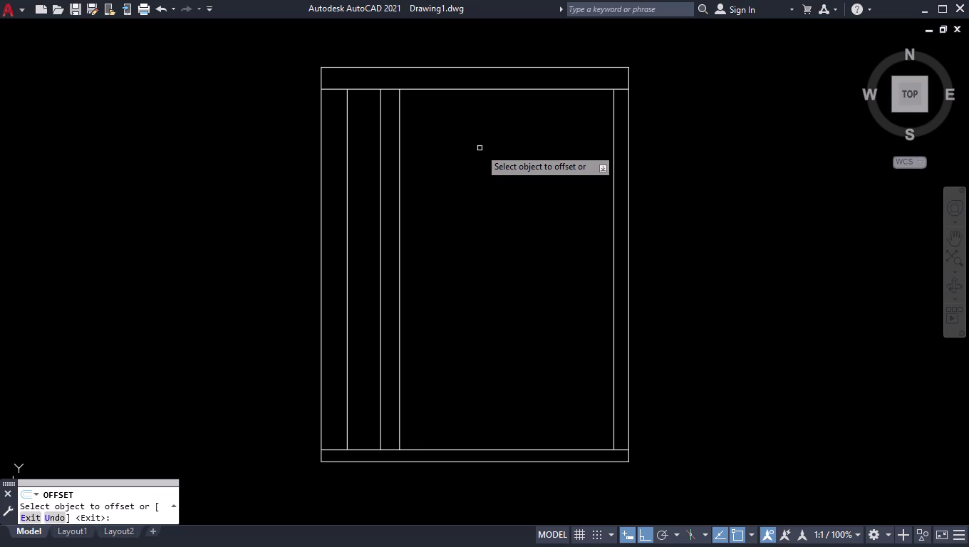
click(401, 153)
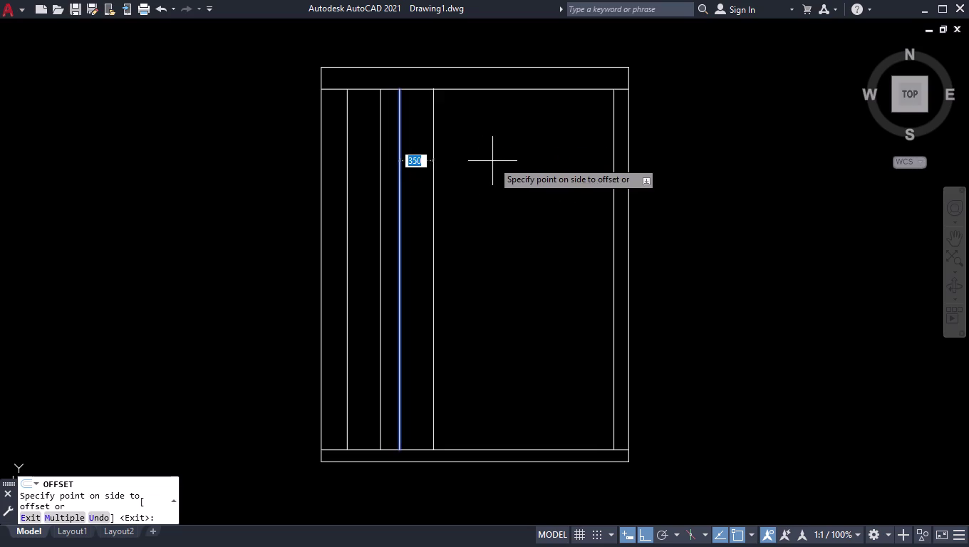
text(450)
key(Return)
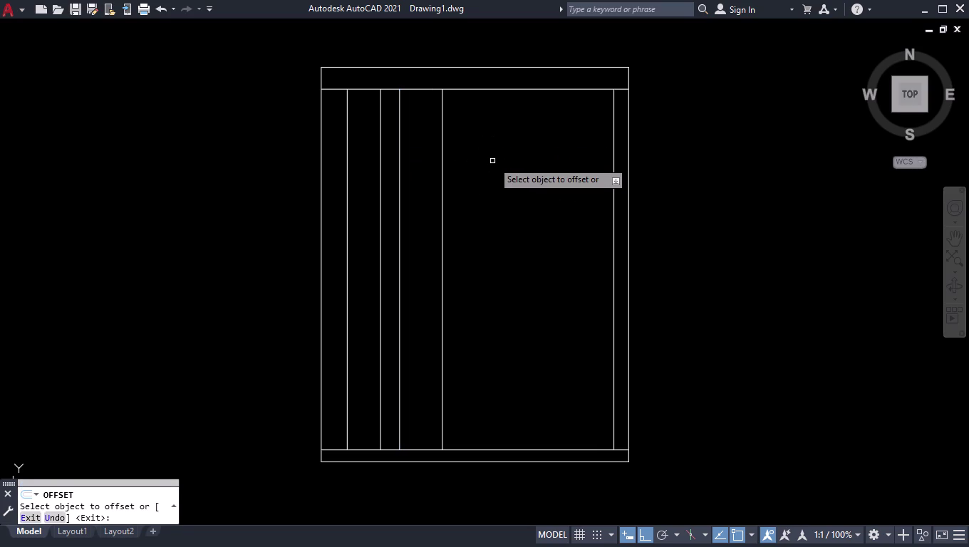
key(3)
text(80)
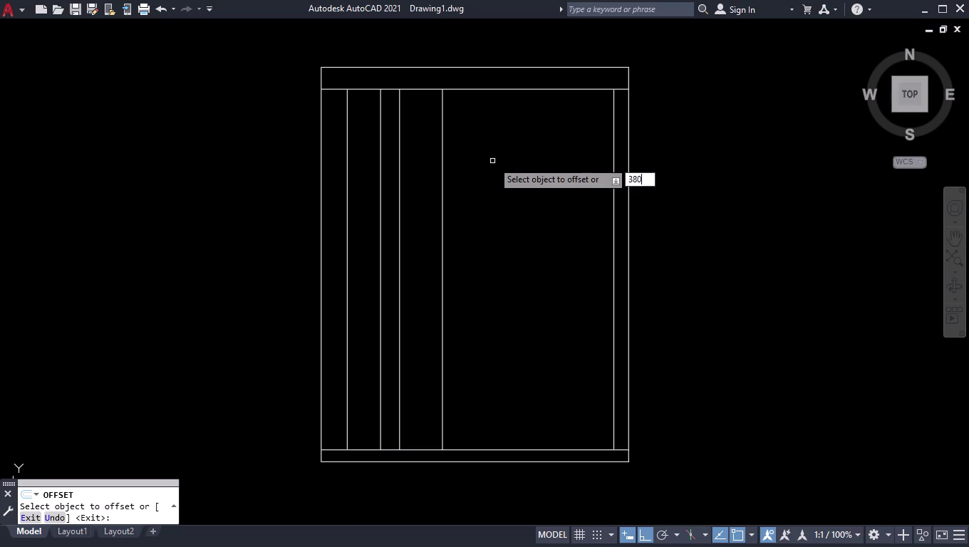
key(Return)
click(444, 174)
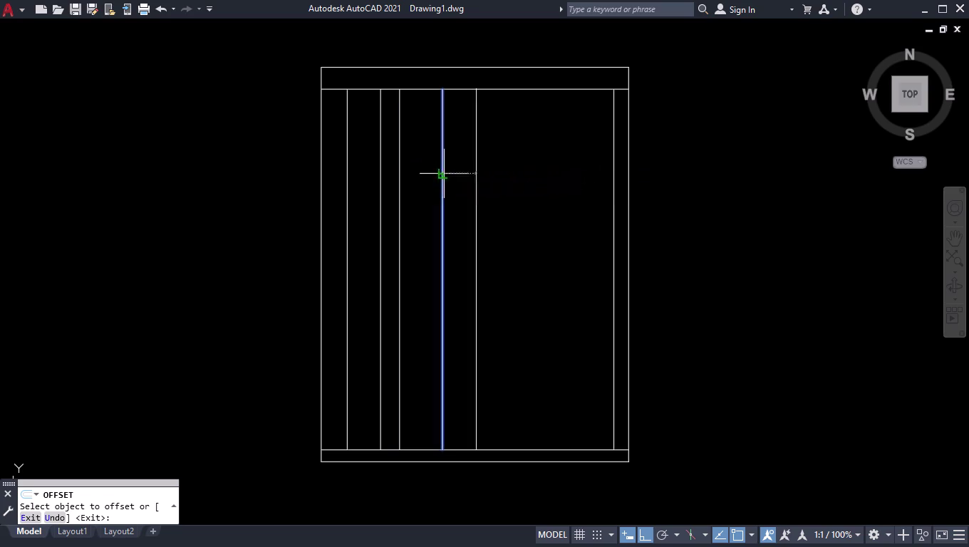
click(492, 168)
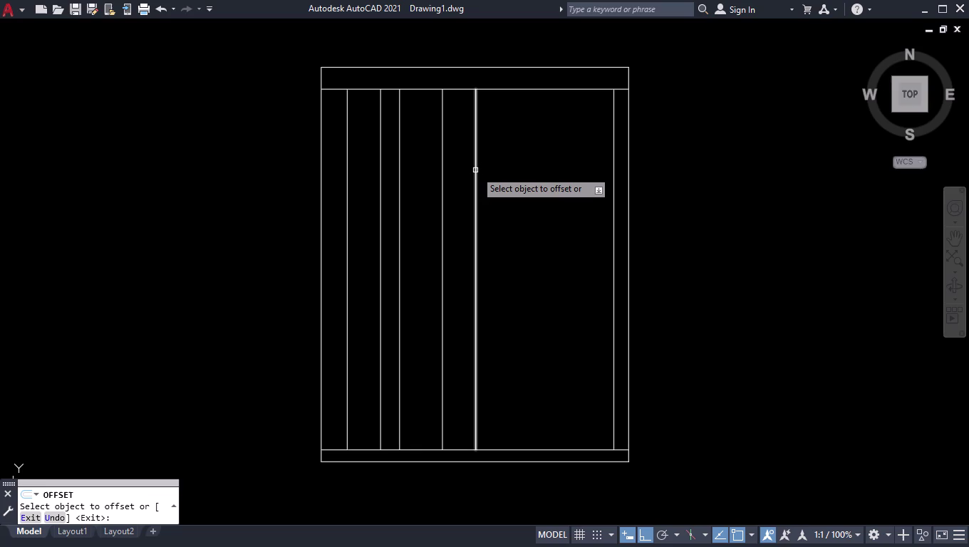
Offset the latest vertical lines rightward by 640 and 430.
click(475, 170)
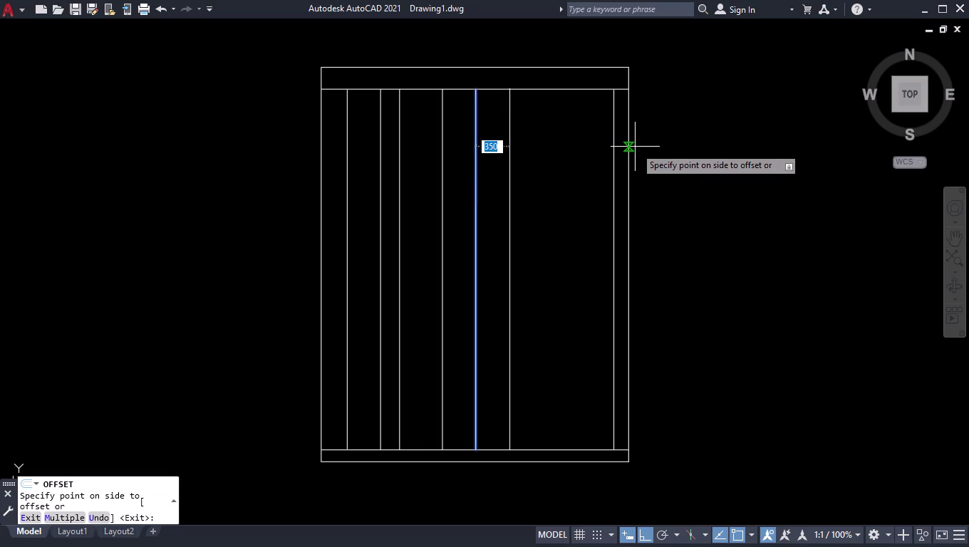
text(640)
key(Return)
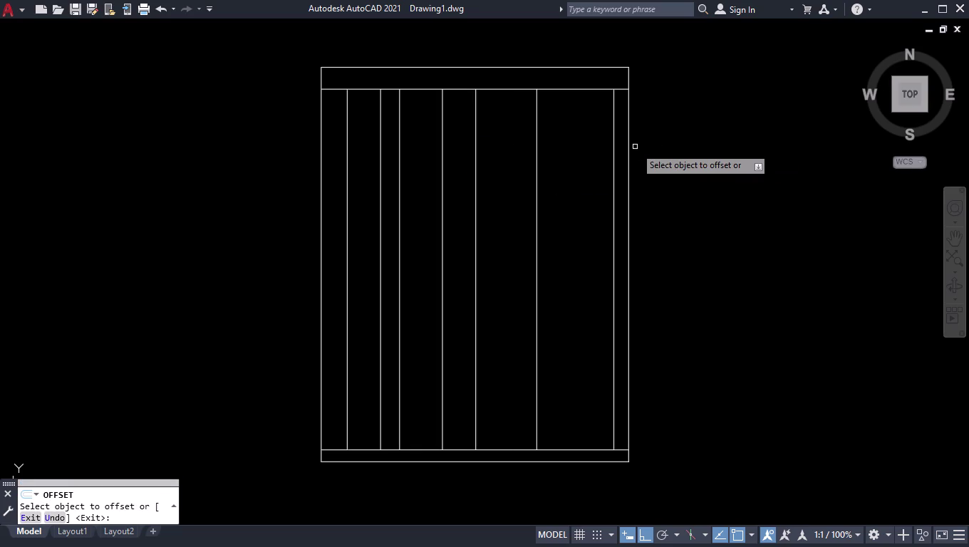
click(543, 169)
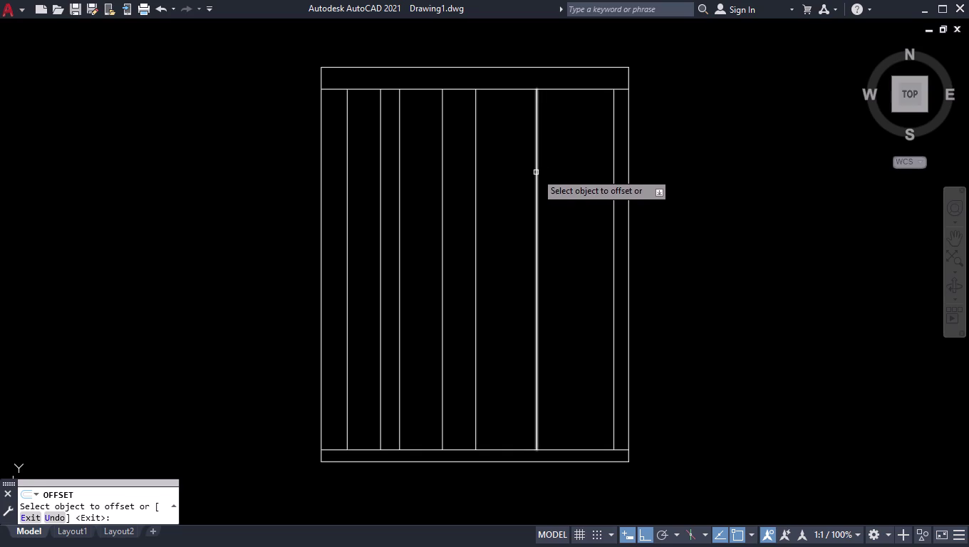
click(536, 172)
key(4)
text(3)
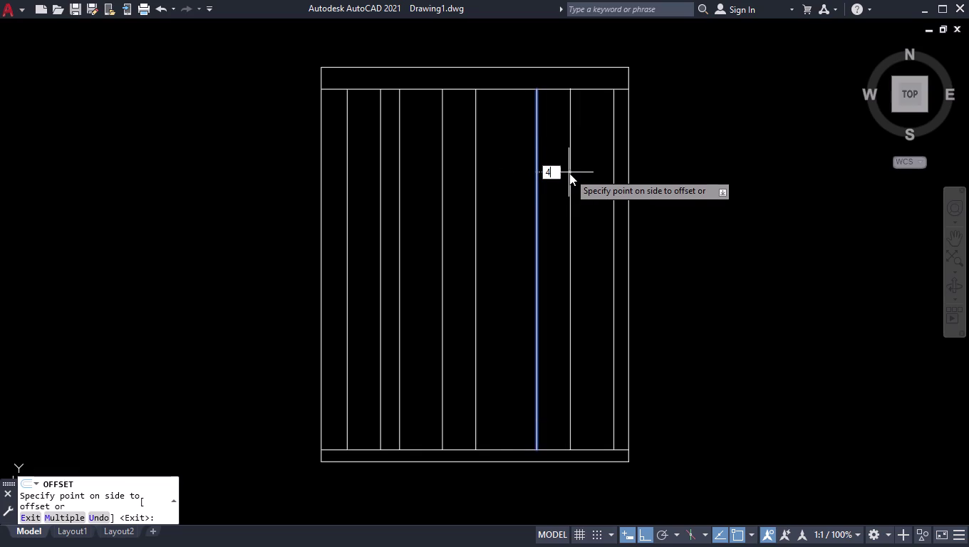
text(0)
key(Return)
key(space)
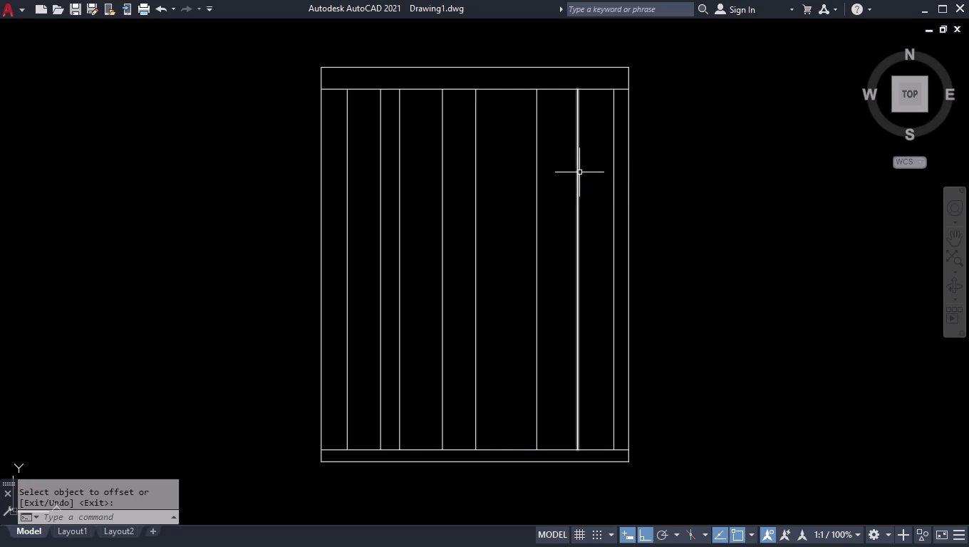
scroll(up, 3)
text(MR)
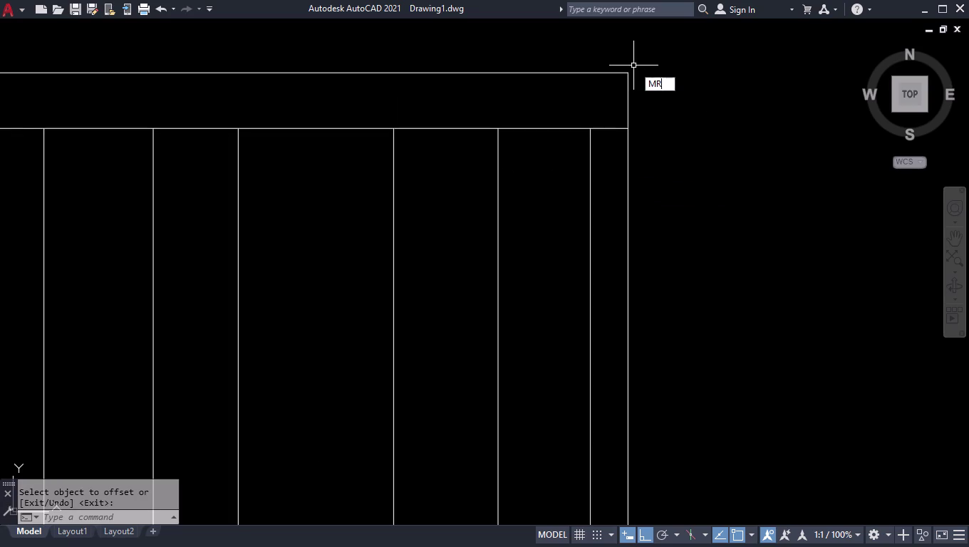
text(EAS)
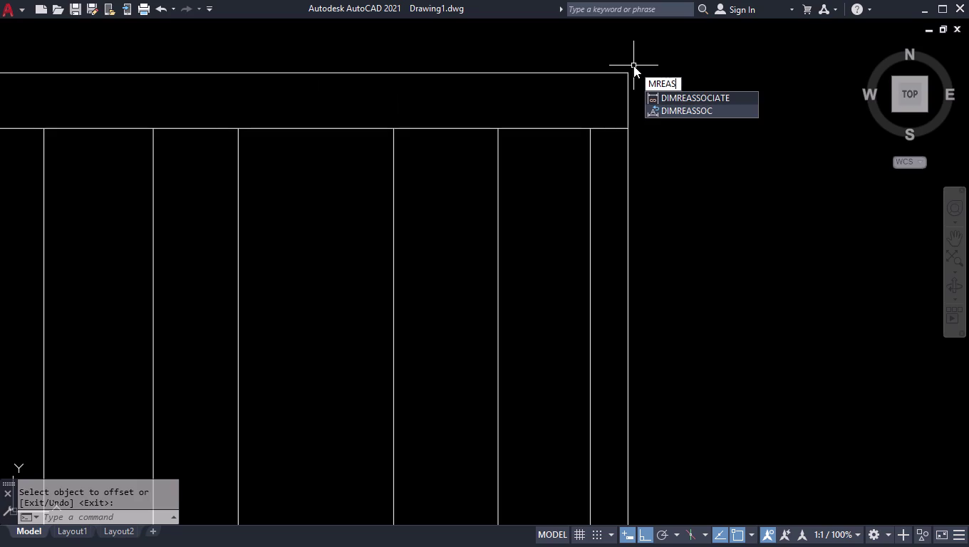
key(BackSpace)
key(BackSpace)
key(BackSpace)
key(BackSpace)
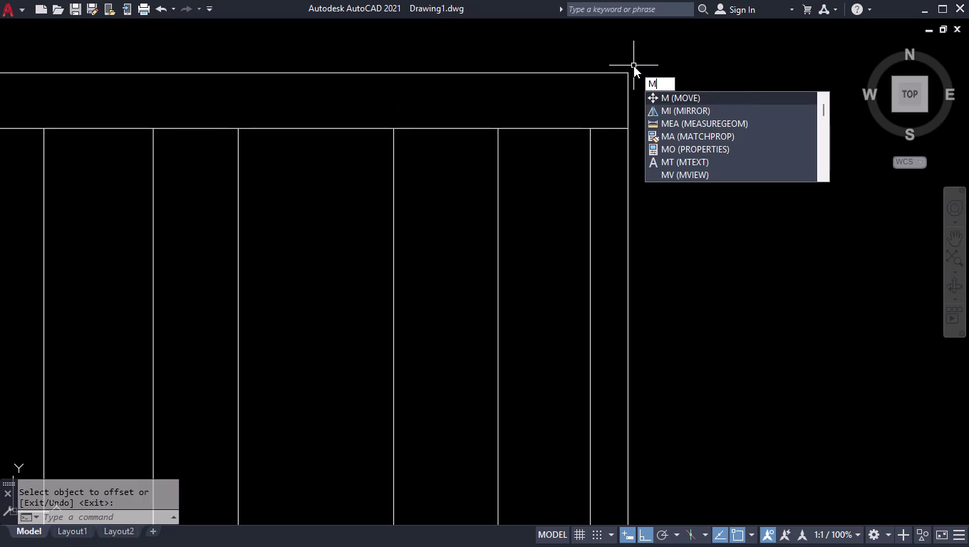
key(Down)
key(Down)
key(Return)
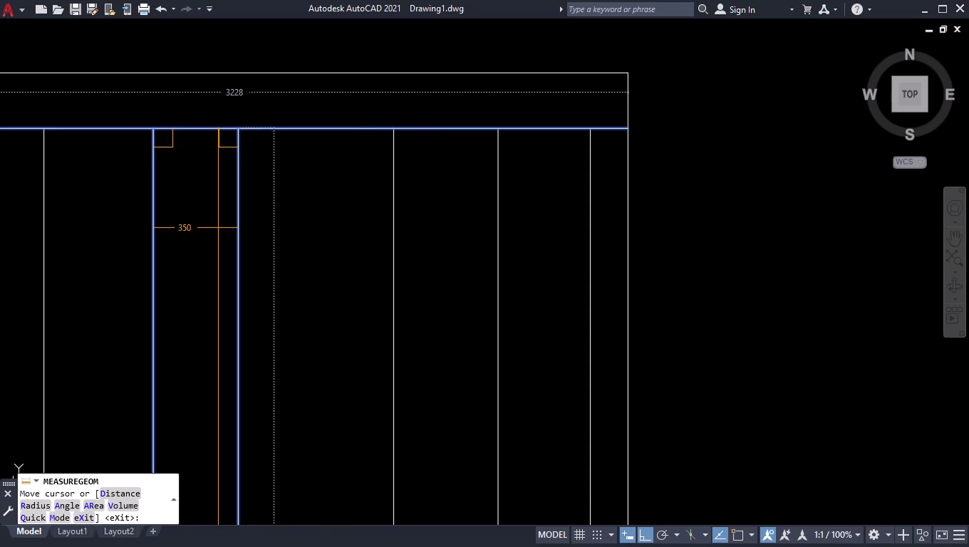
key(space)
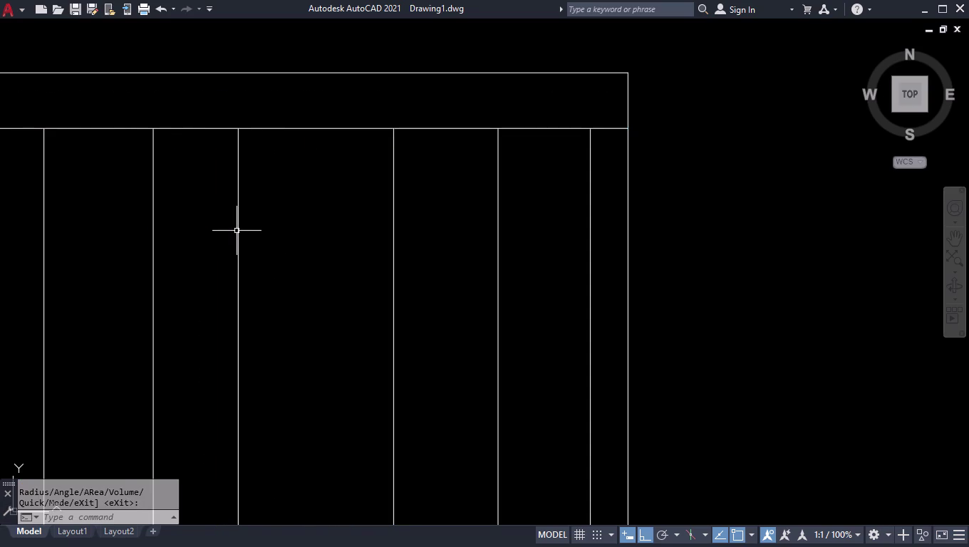
click(237, 231)
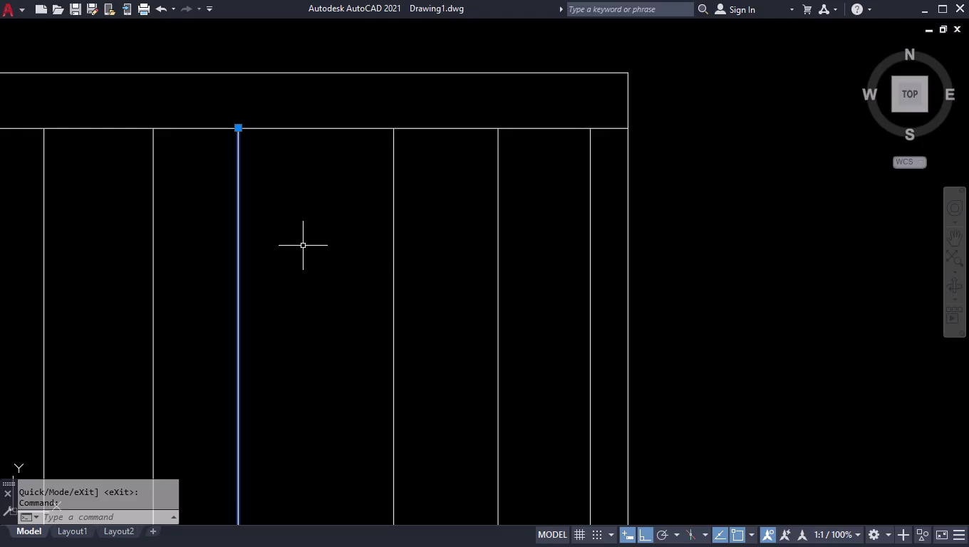
Shift the first central vertical shelf line 30 units right using its midpoint grip.
scroll(down, 3)
scroll(down, 3)
scroll(up, 3)
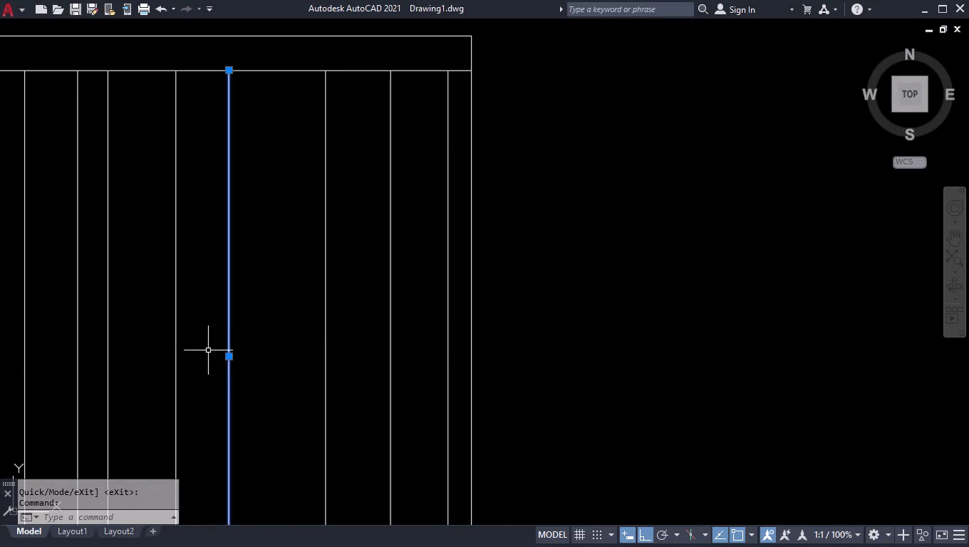
click(225, 359)
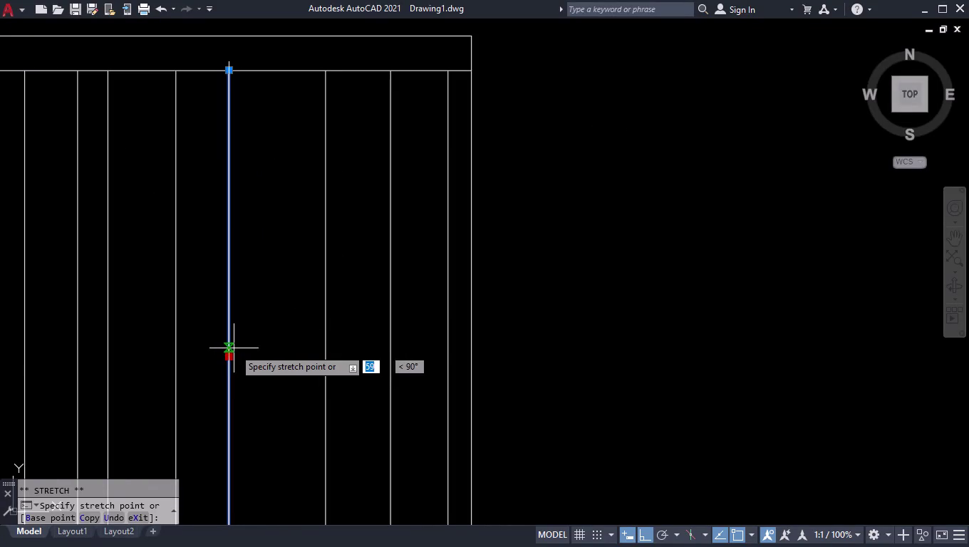
text(30)
key(Return)
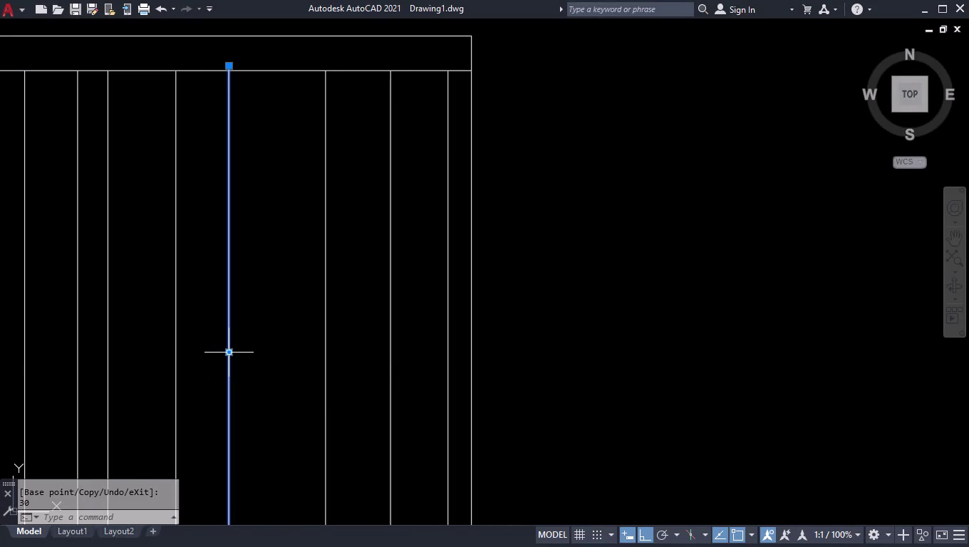
click(229, 354)
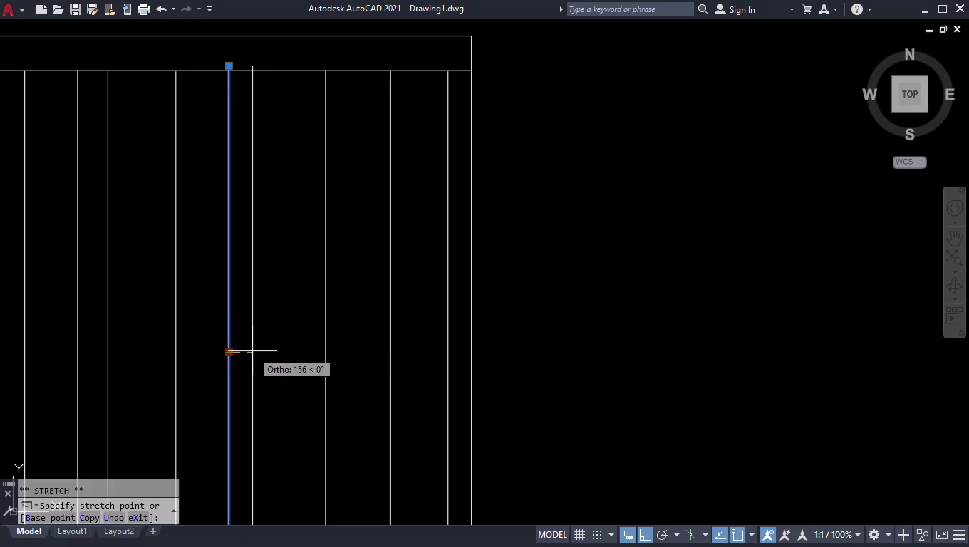
text(30)
key(Return)
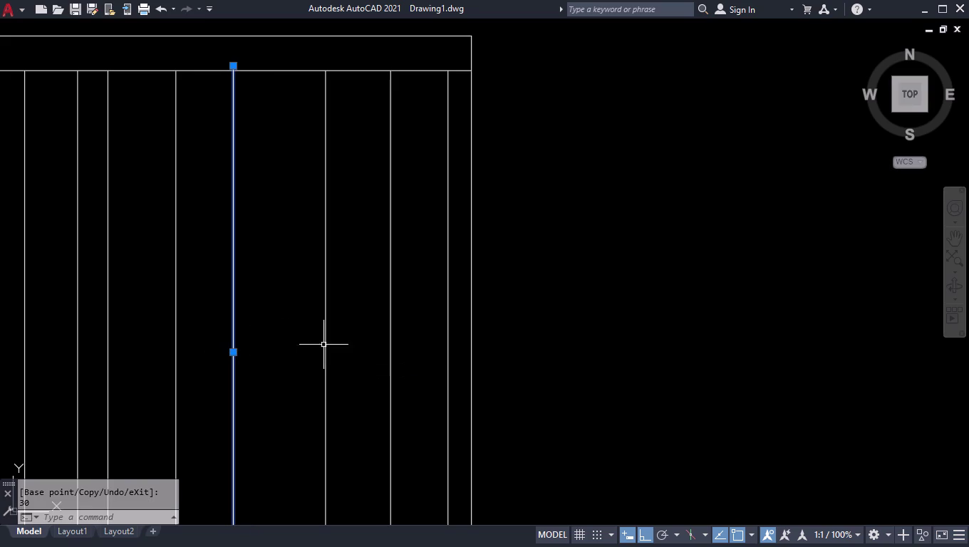
Shift the second and third vertical shelf lines 30 units right each.
click(326, 348)
click(324, 358)
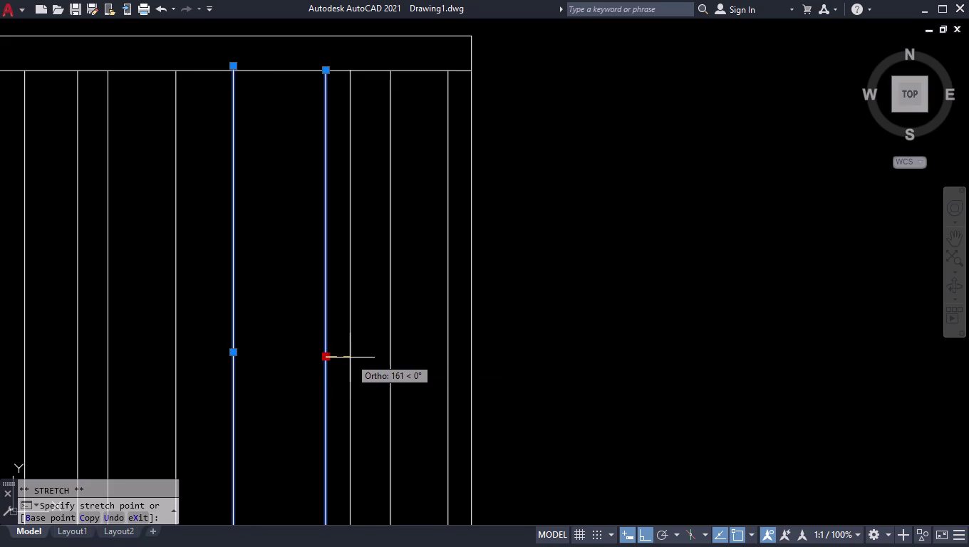
text(30)
key(Return)
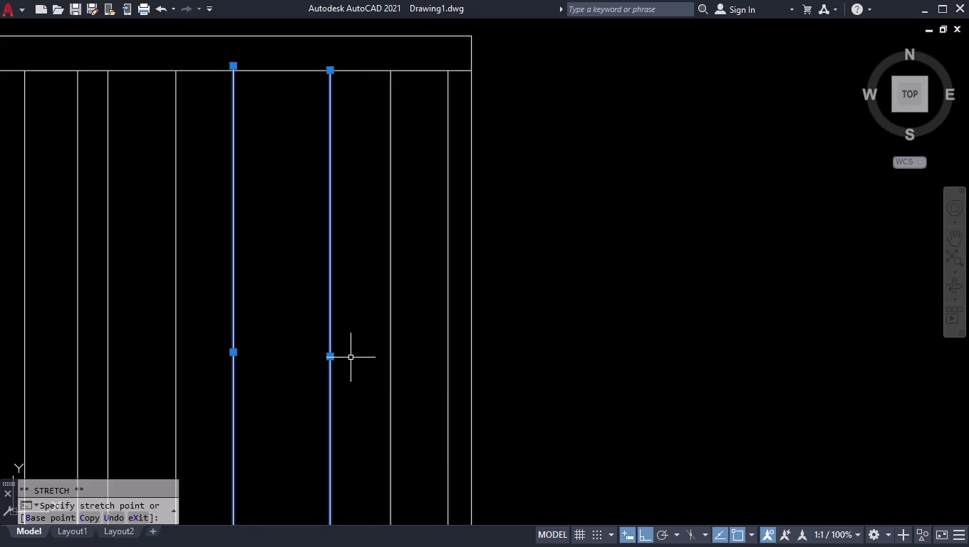
click(387, 355)
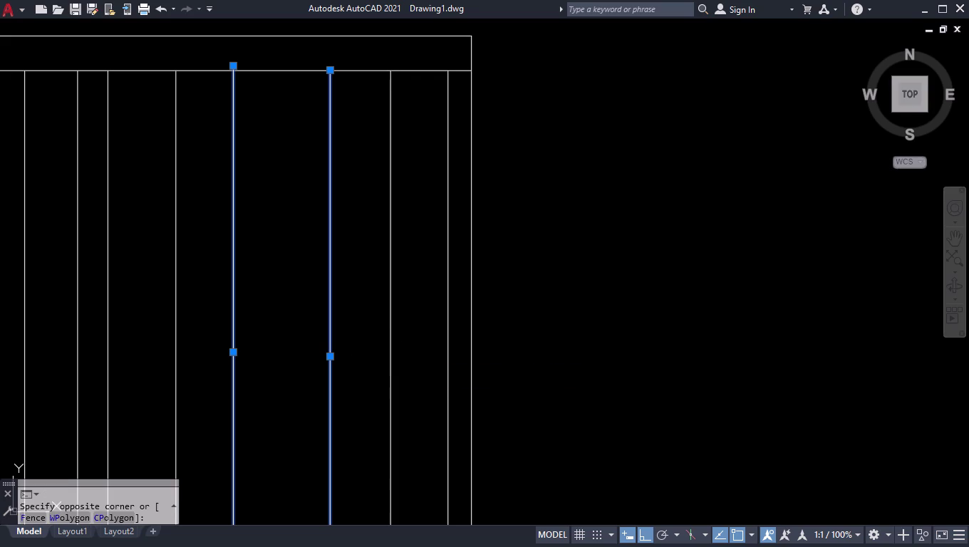
click(387, 402)
click(406, 374)
click(377, 399)
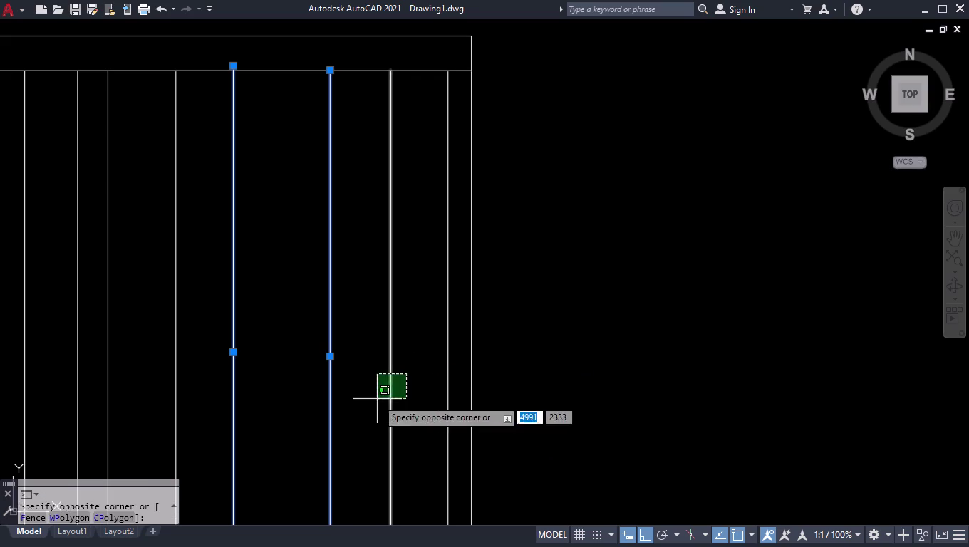
click(390, 356)
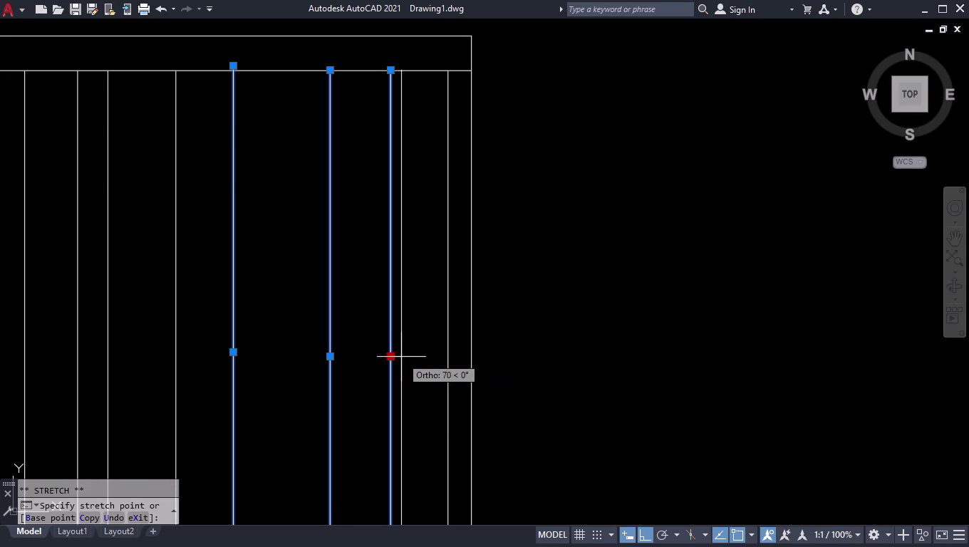
text(30)
key(Return)
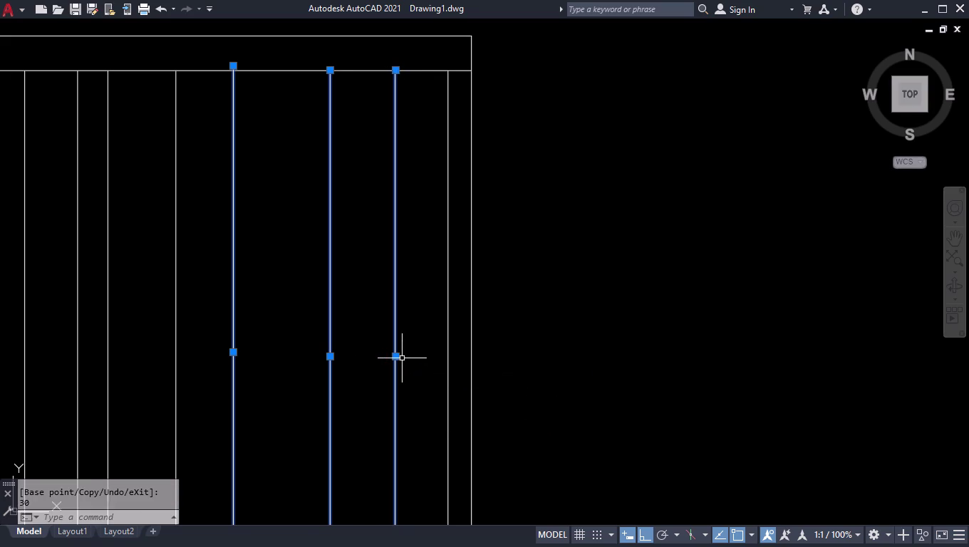
key(space)
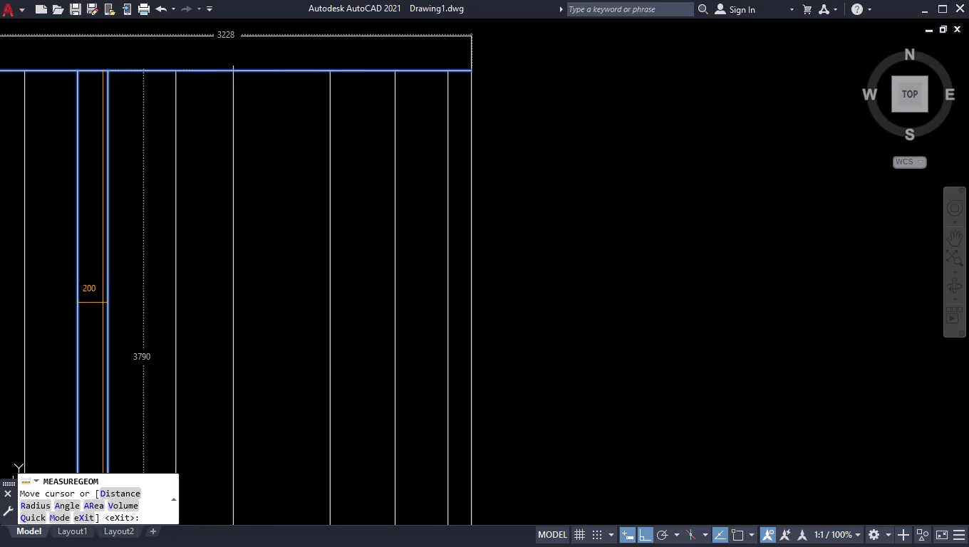
scroll(down, 3)
scroll(down, 3)
key(space)
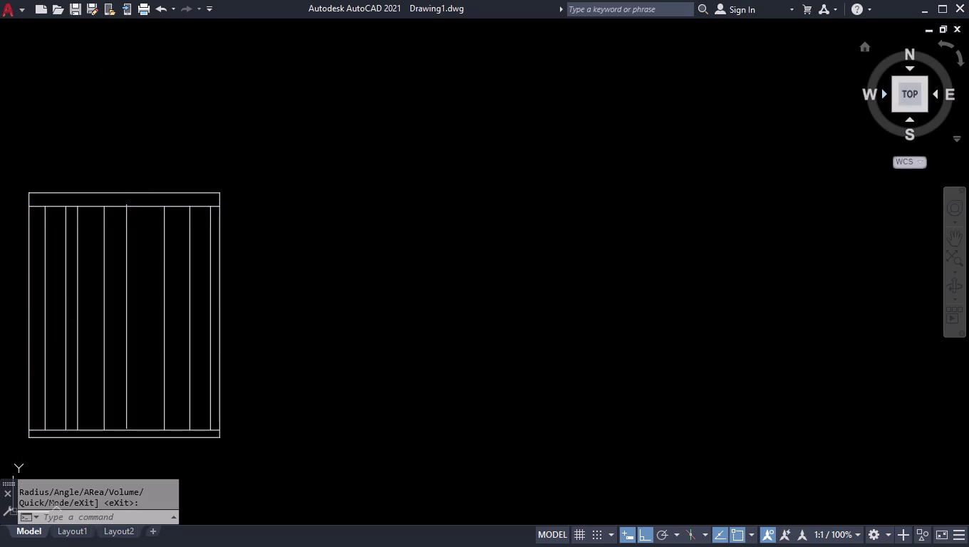
Select the central divider and stretch its lower end down to the bottom band.
click(904, 93)
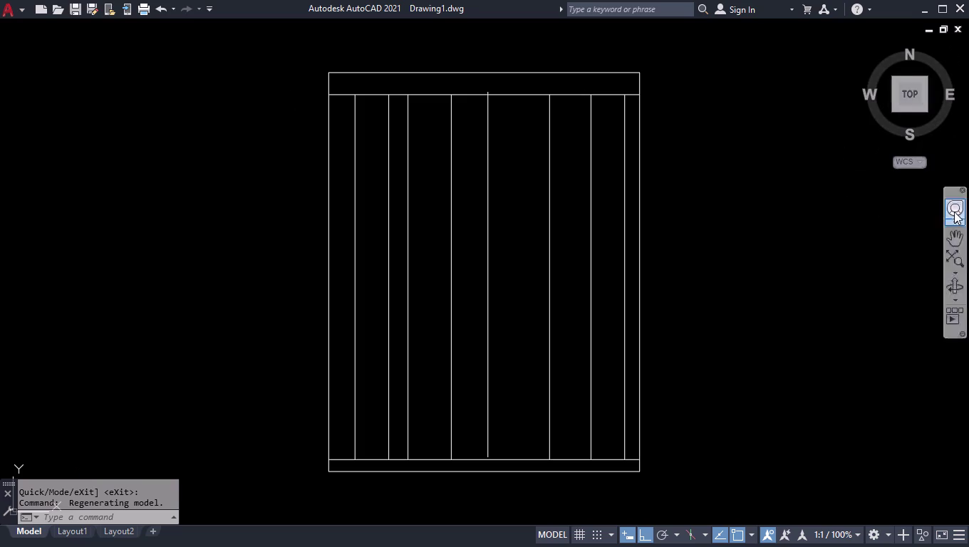
click(489, 201)
scroll(up, 3)
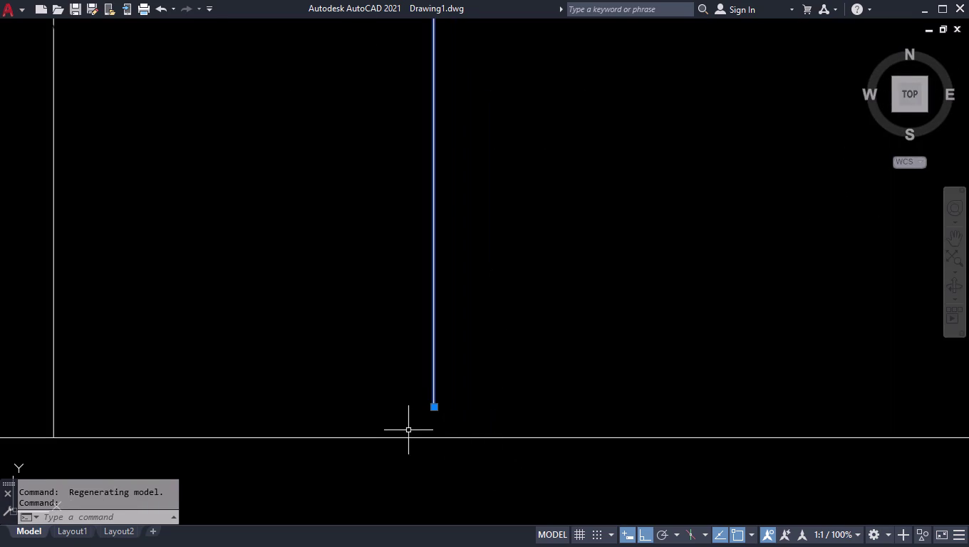
click(430, 409)
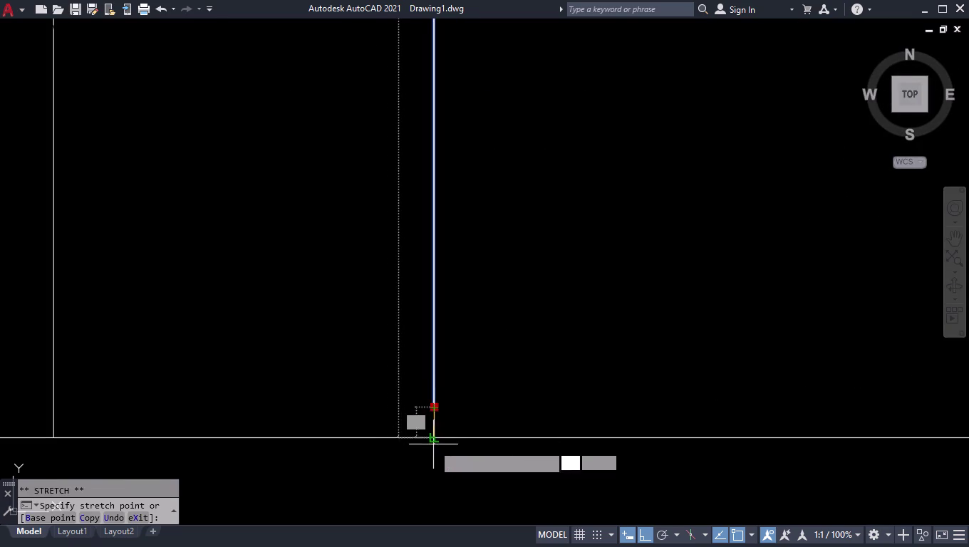
click(432, 438)
Stretch the divider's upper end up to the line under the top band.
scroll(down, 3)
scroll(down, 3)
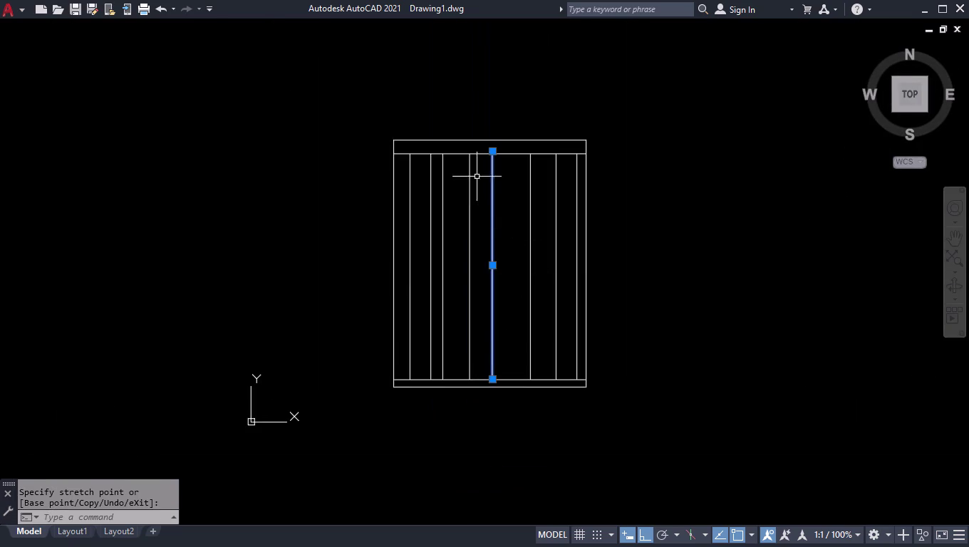
scroll(up, 3)
scroll(up, 3)
scroll(up, 3)
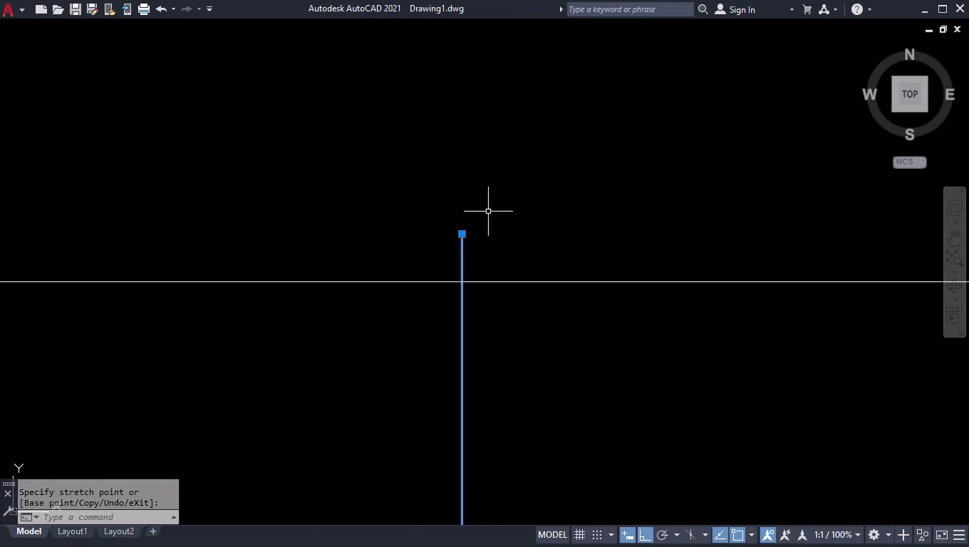
click(462, 232)
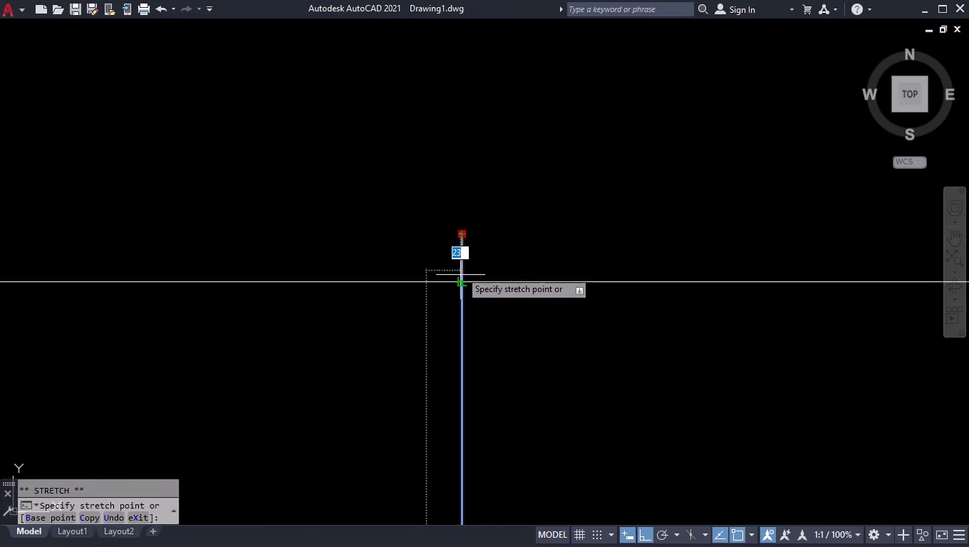
click(462, 283)
scroll(down, 3)
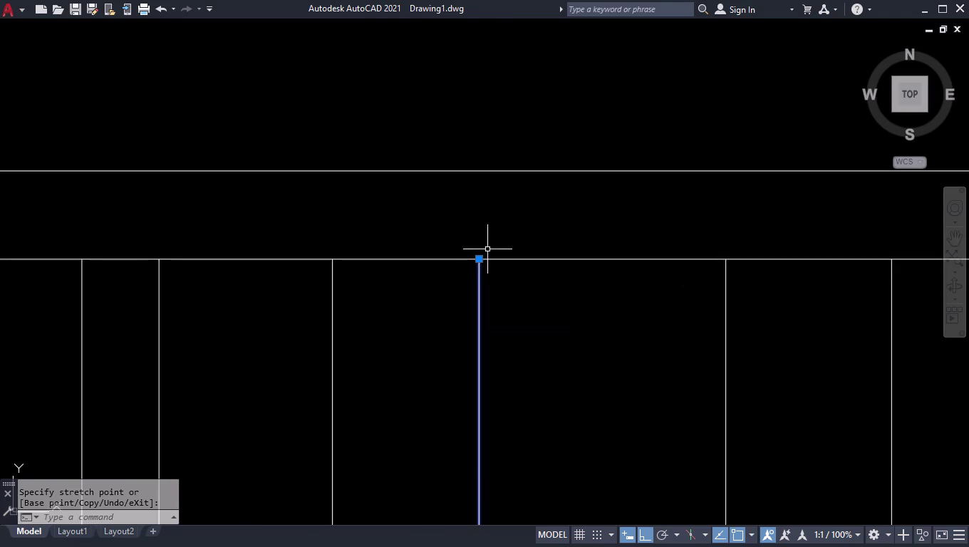
scroll(down, 3)
key(space)
Measure the cabinet's inner width with MEASUREGEOM, reading 3228.
key(space)
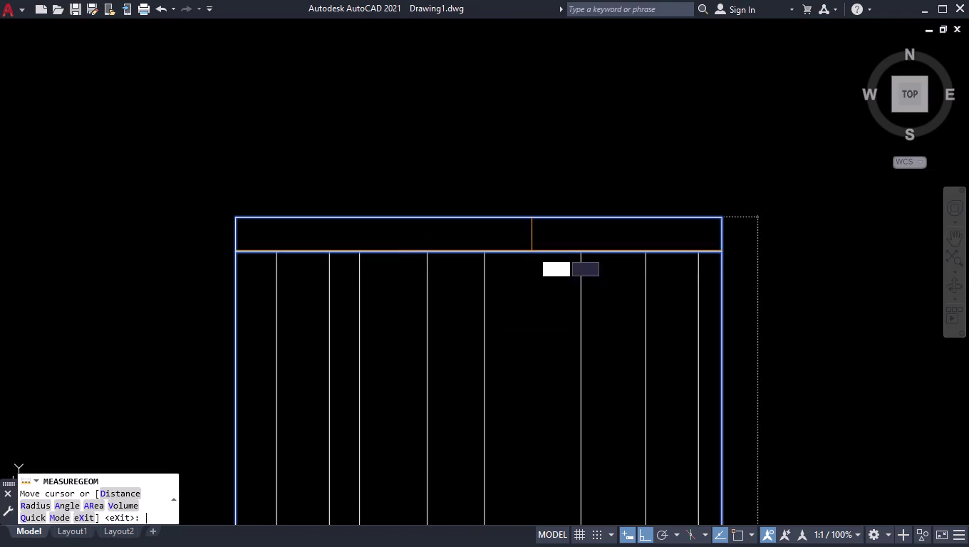
key(space)
key(space)
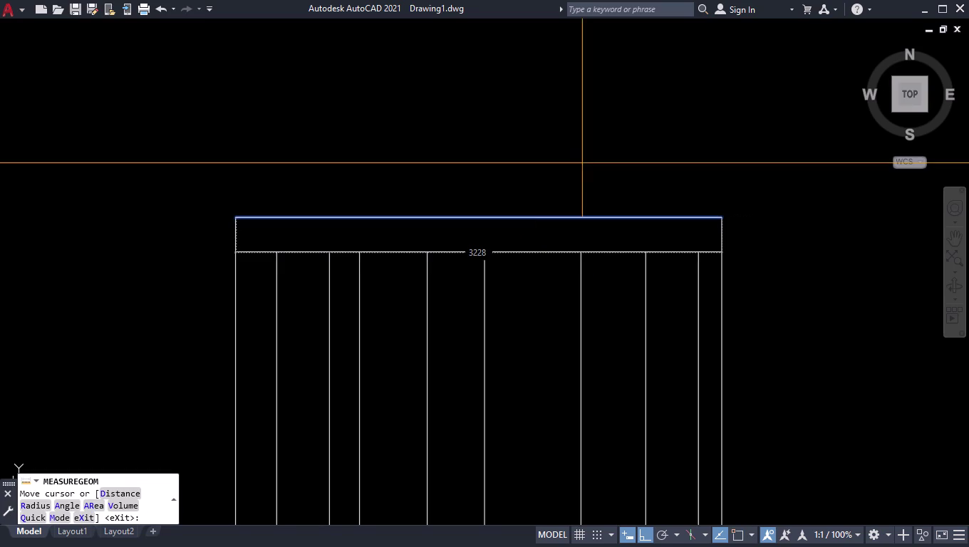
scroll(down, 3)
scroll(up, 3)
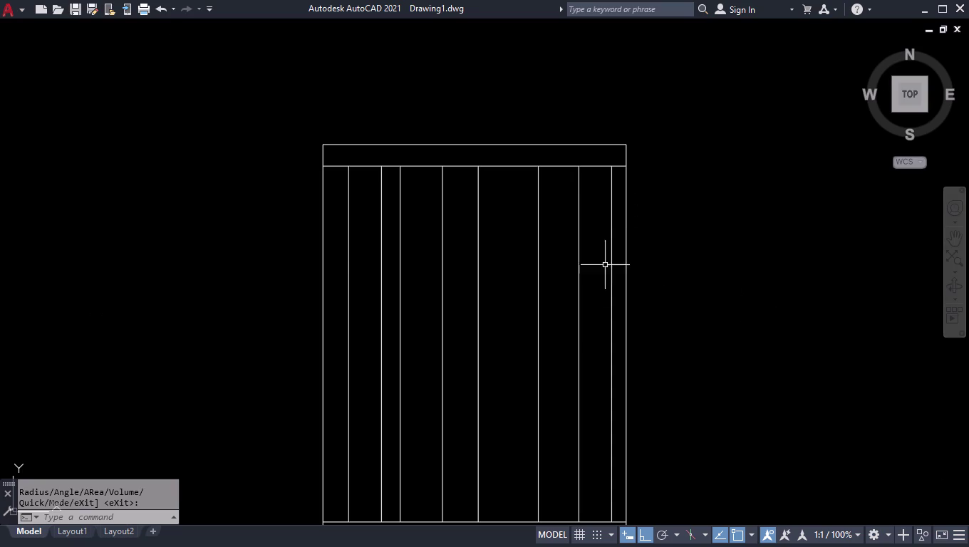
scroll(up, 3)
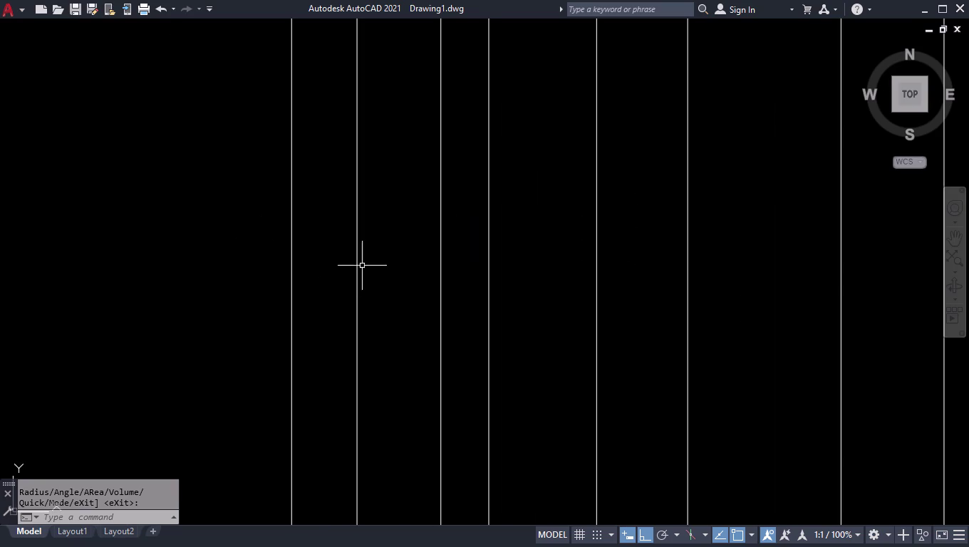
scroll(down, 3)
scroll(up, 3)
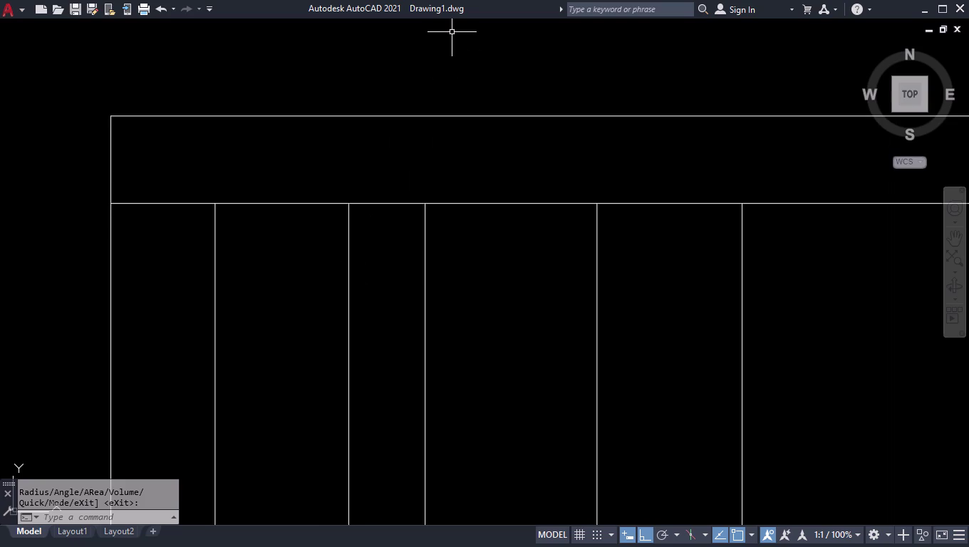
Start the BREAKATPOINT command through the BR alias.
text(BR)
key(Down)
key(Return)
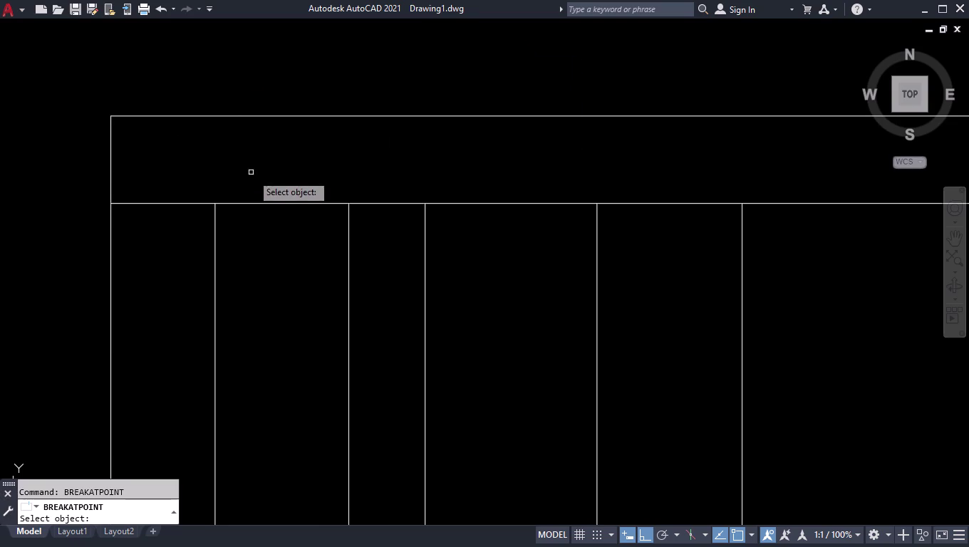
Break the line under the top band at the two left shelf-column intersections.
click(260, 203)
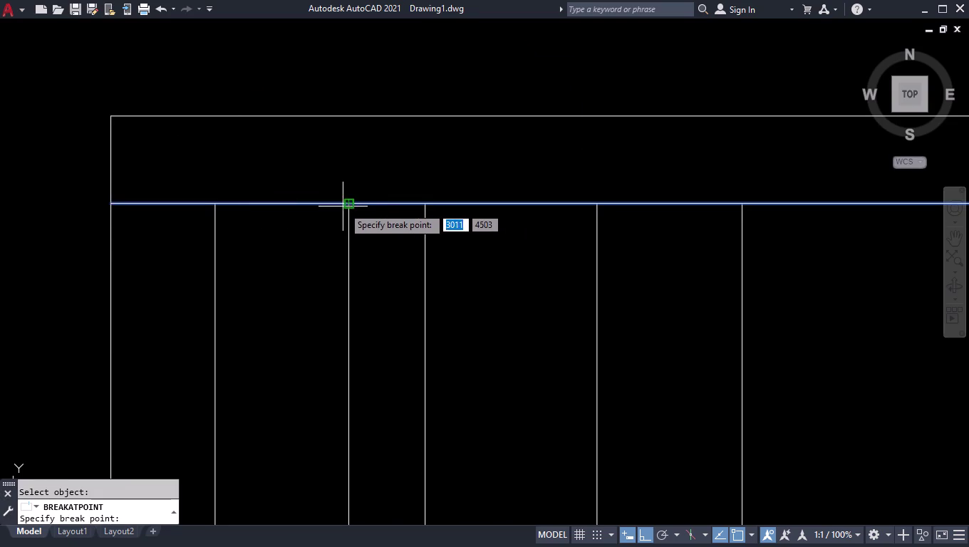
click(351, 207)
key(space)
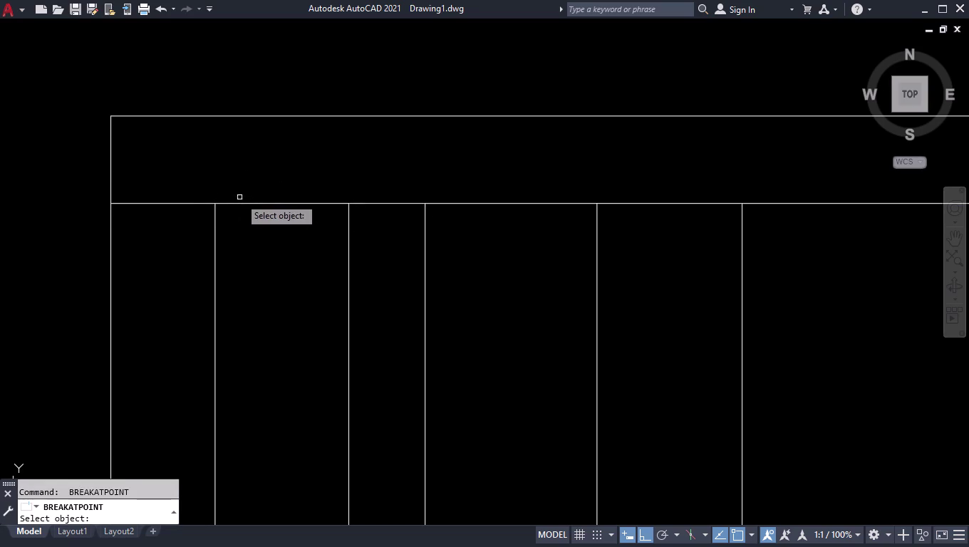
click(238, 205)
click(213, 202)
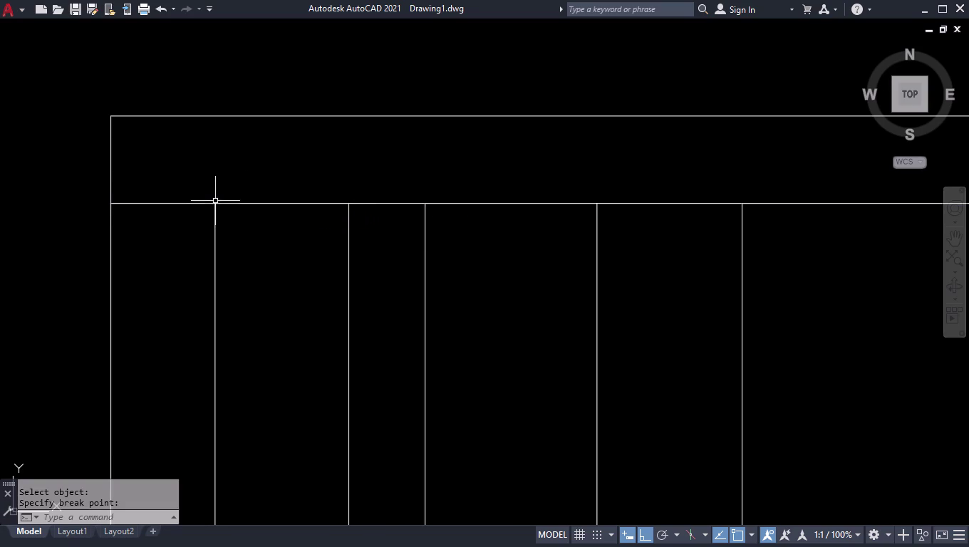
text(OFF)
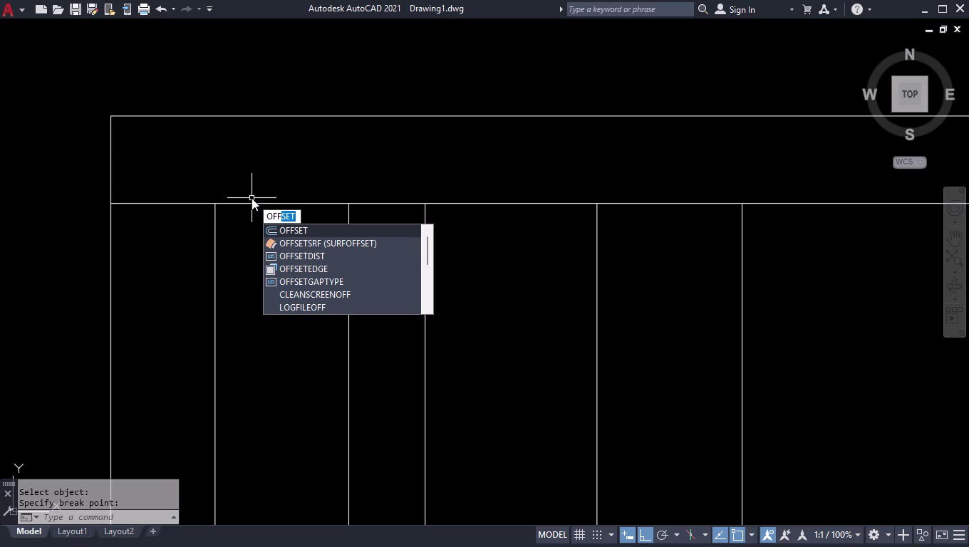
Offset the short band segment 790 down into the left column as the first shelf.
key(Return)
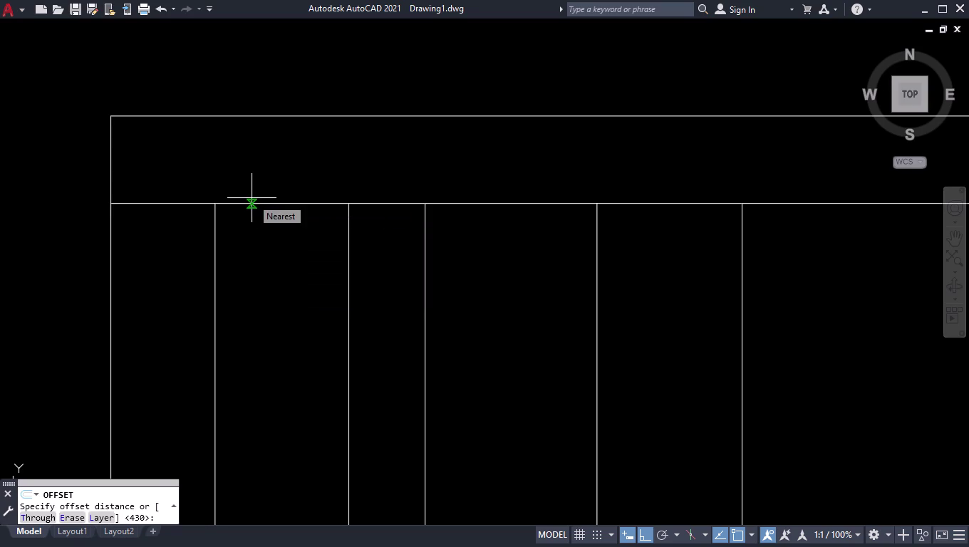
text(790)
key(Return)
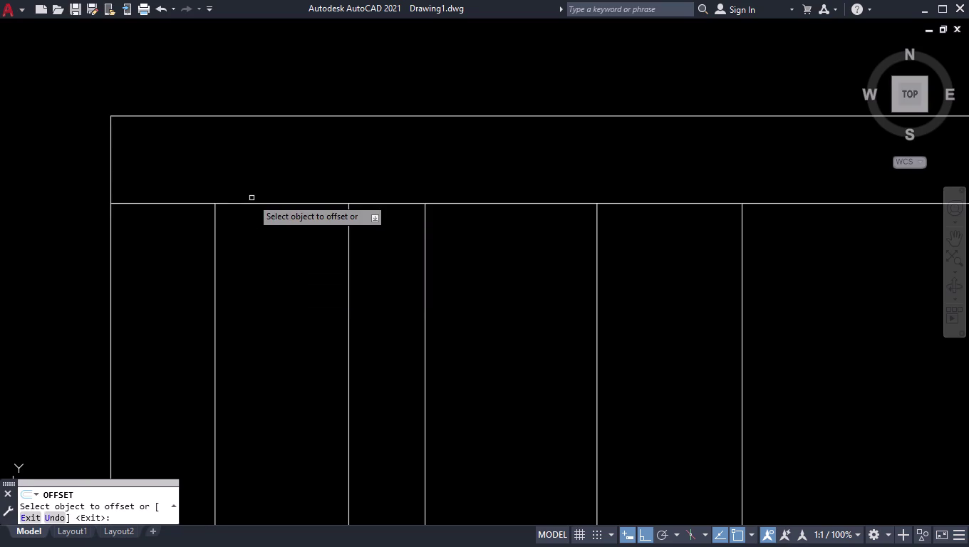
click(255, 202)
click(267, 354)
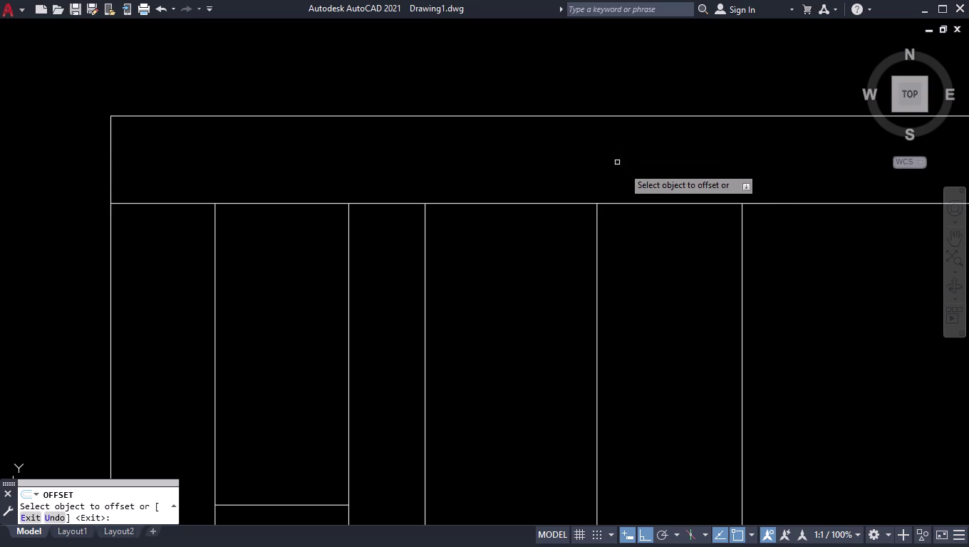
scroll(down, 3)
scroll(down, 3)
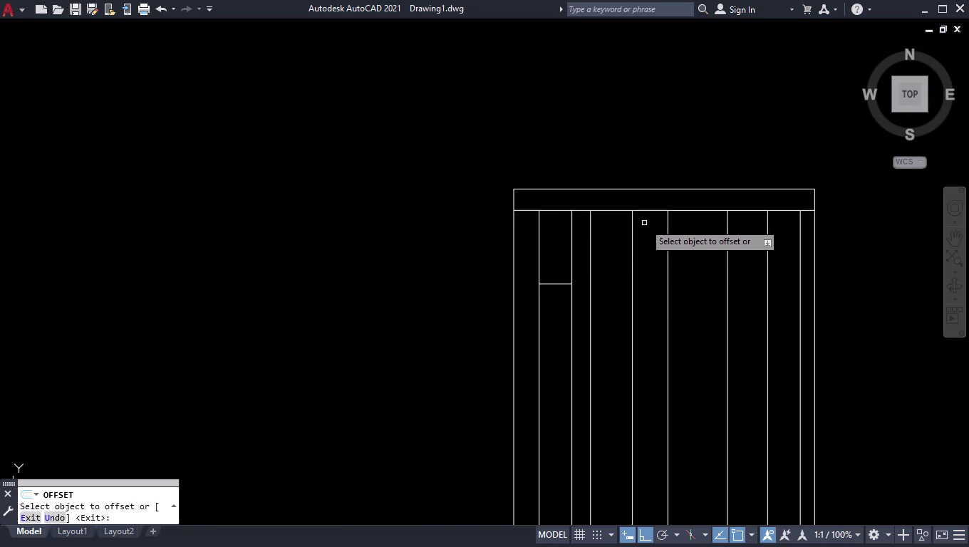
scroll(up, 3)
Offset further shelf lines down the left column by 410, 600 and 600.
click(448, 153)
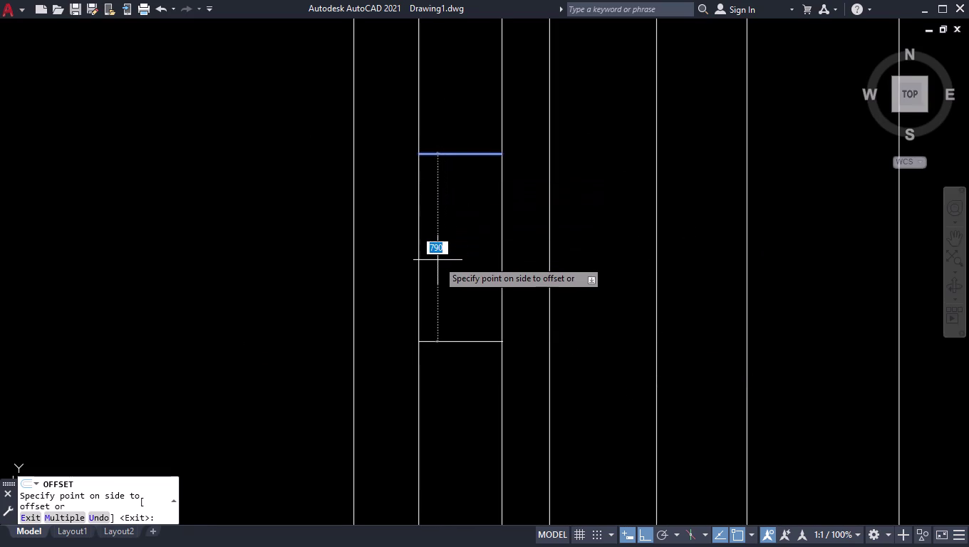
text(410)
key(Return)
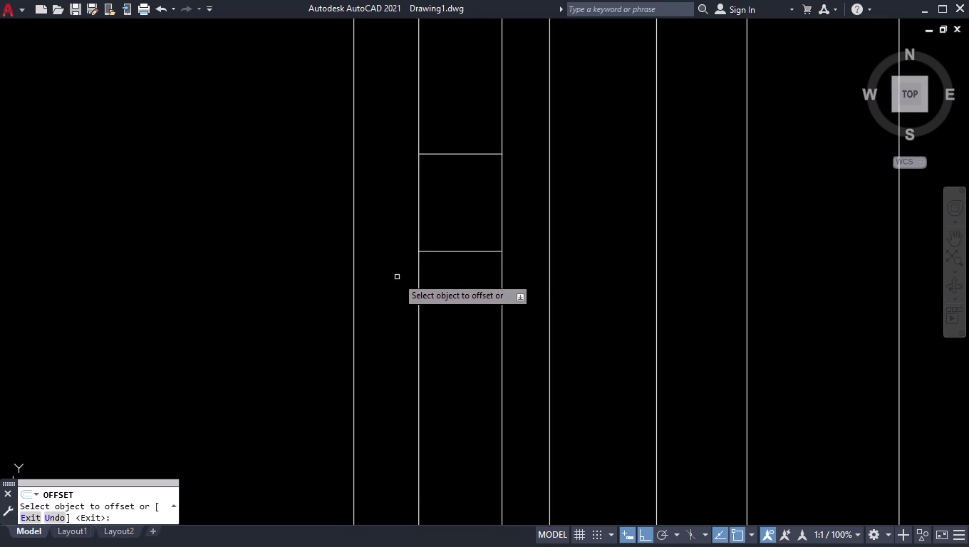
click(437, 251)
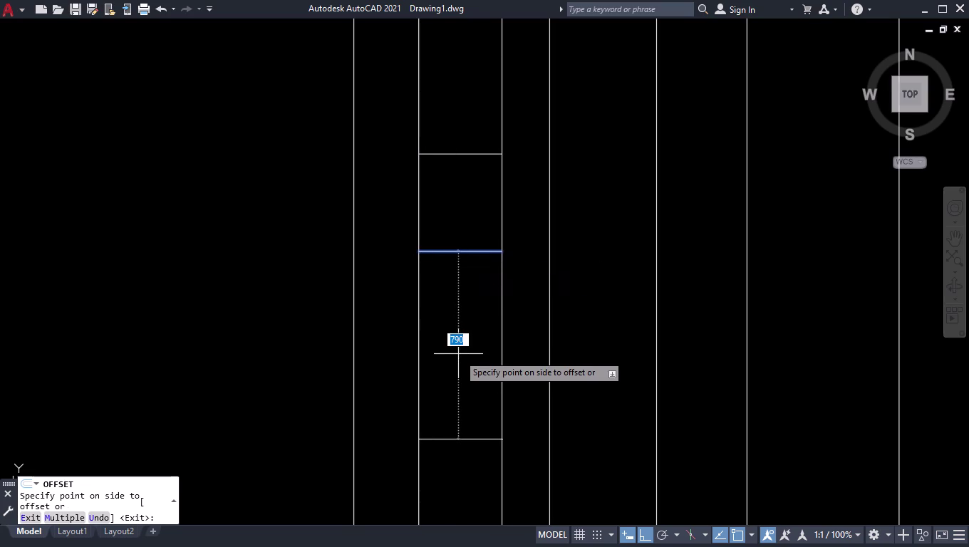
text(600)
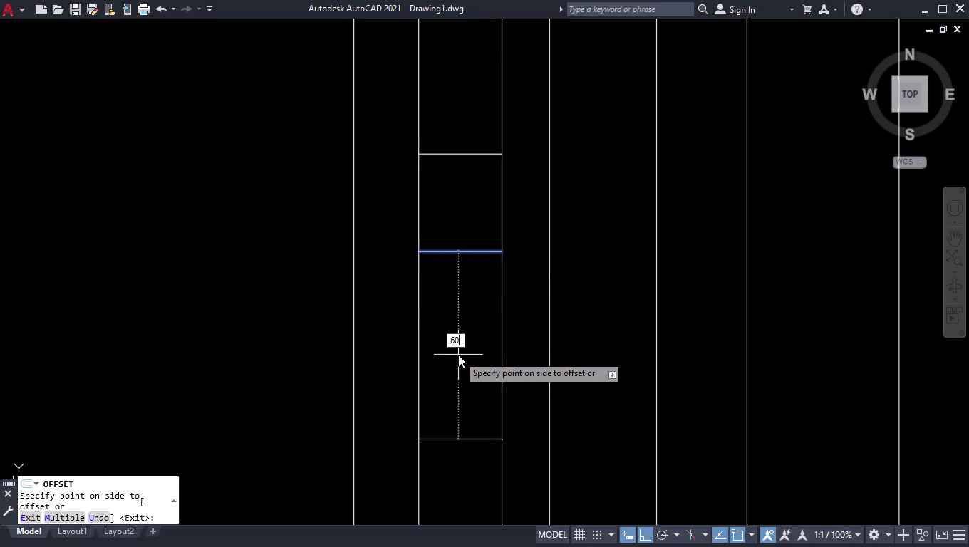
key(Return)
scroll(down, 3)
scroll(up, 3)
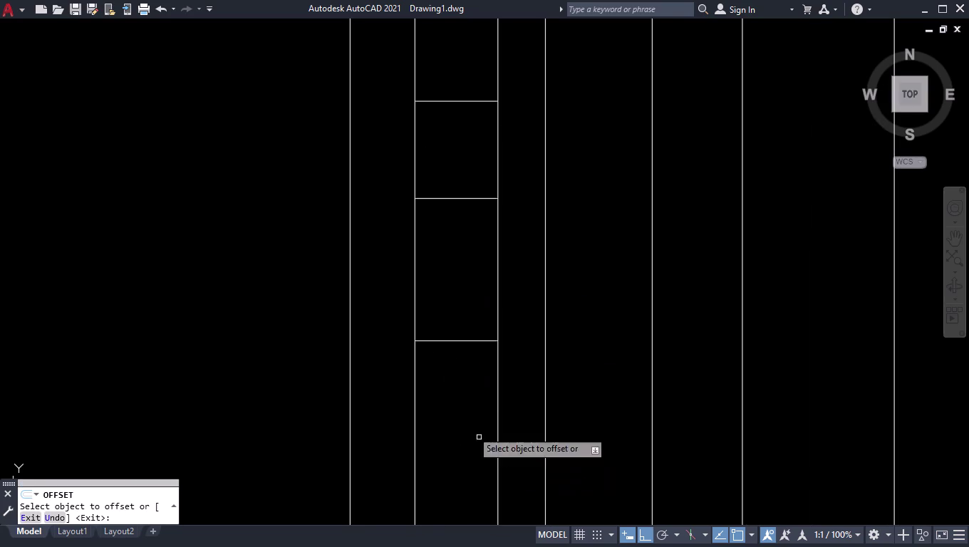
click(451, 342)
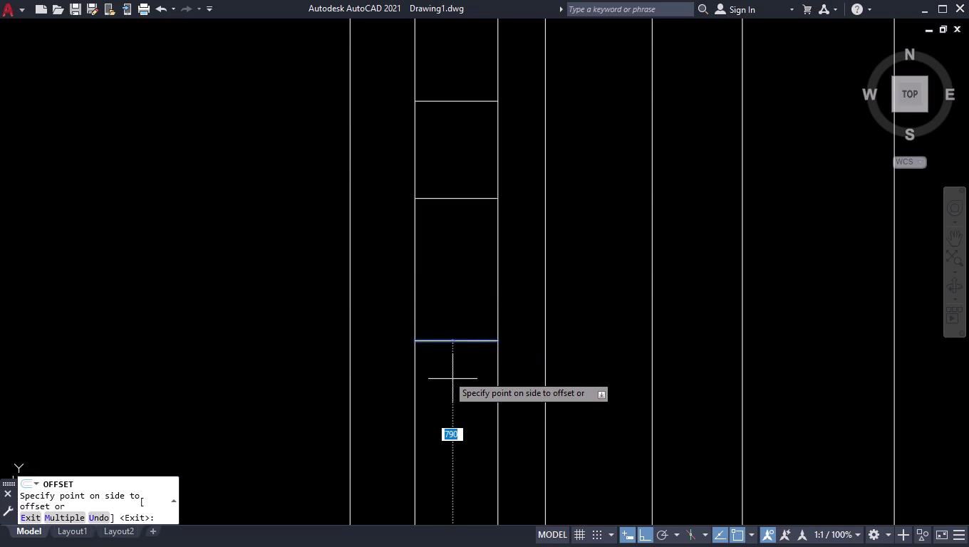
text(600)
key(Return)
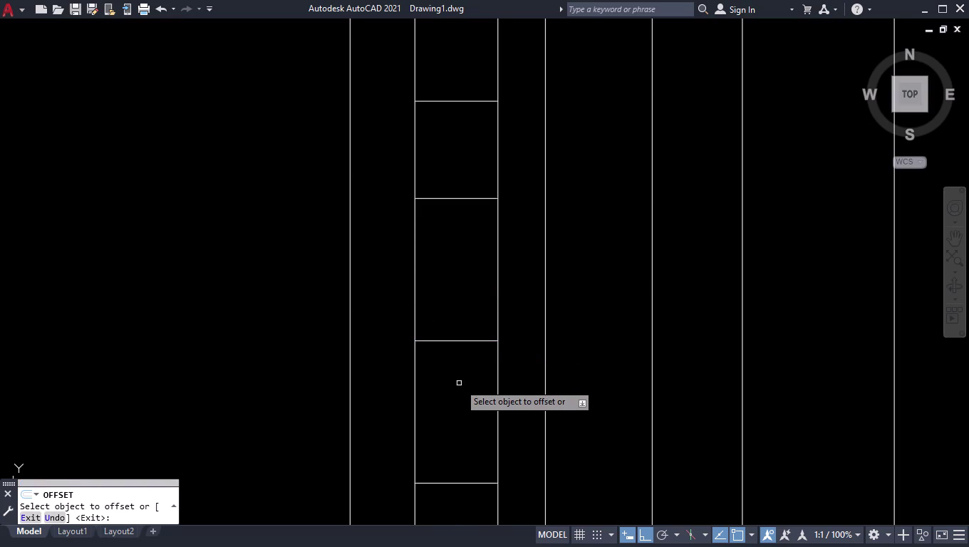
key(Return)
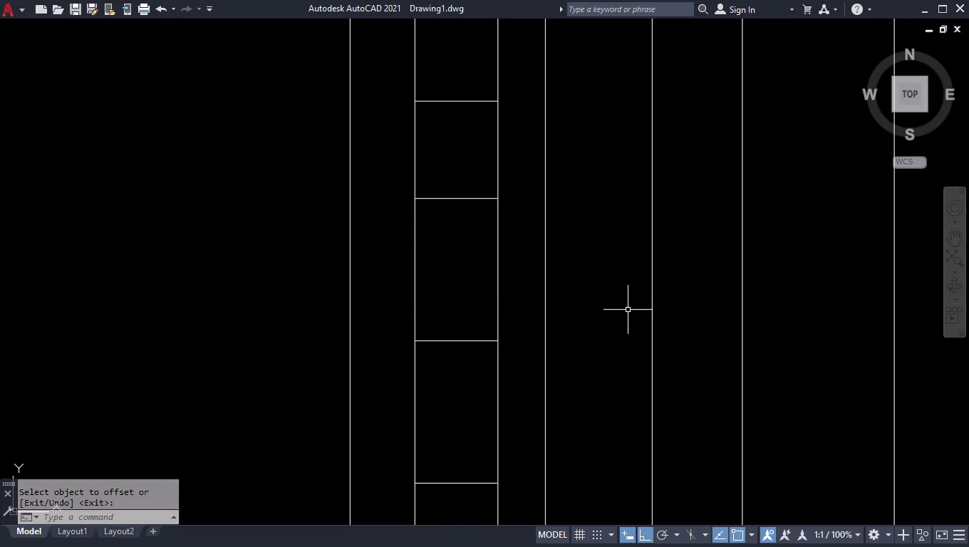
scroll(down, 3)
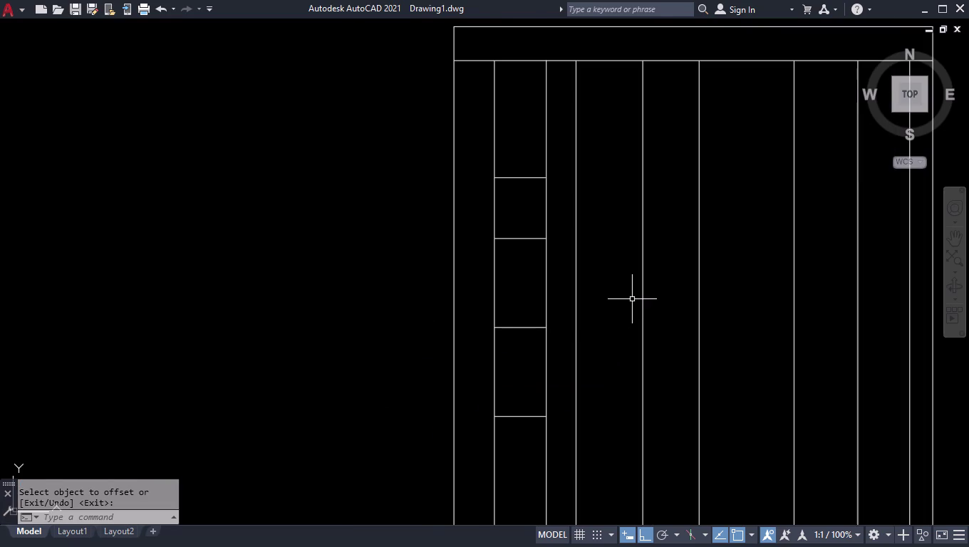
scroll(down, 3)
Trim a leftover line piece inside the narrow column.
text(TR)
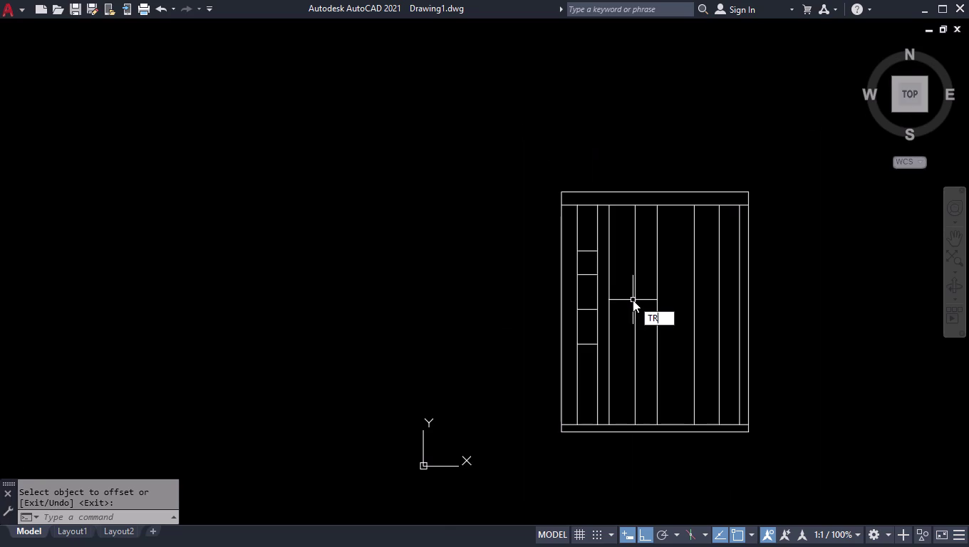
key(Return)
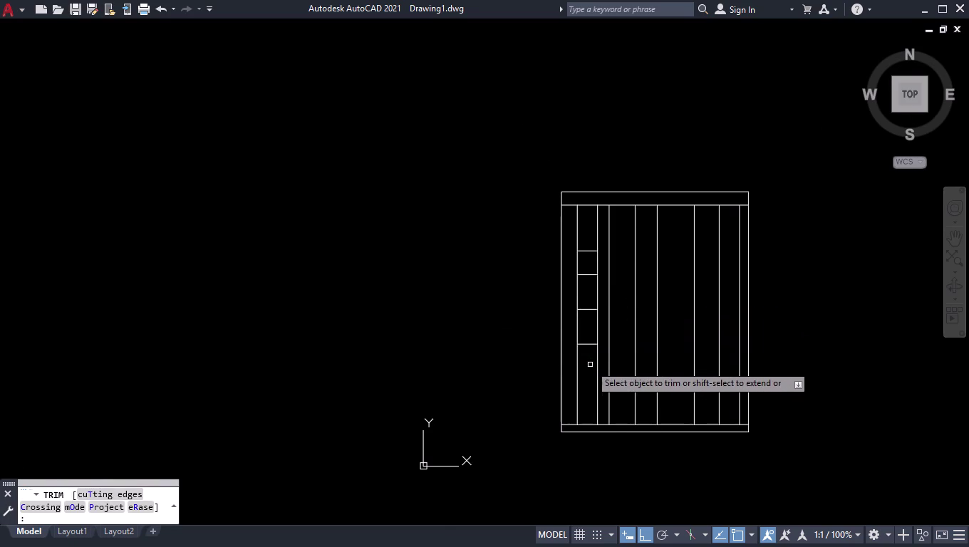
click(599, 370)
key(Return)
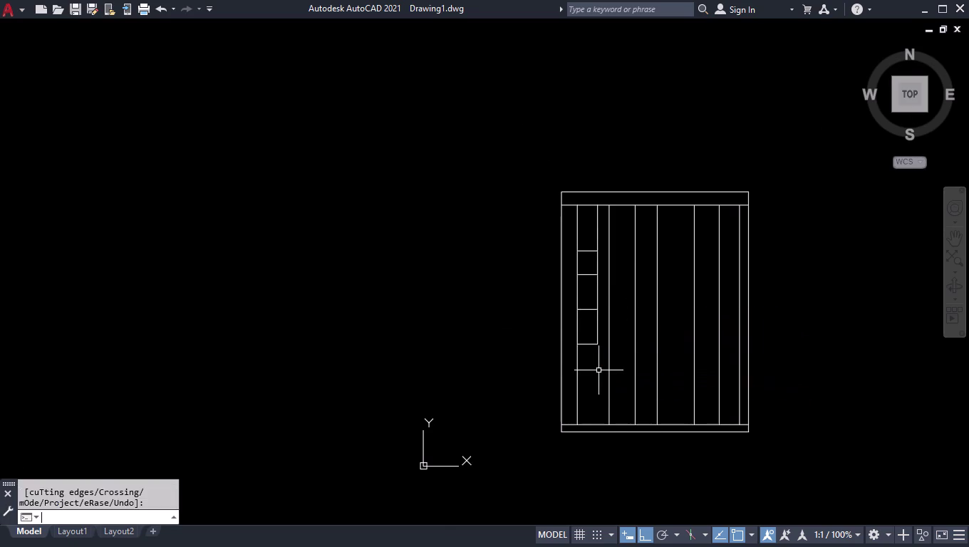
scroll(up, 3)
scroll(up, 3)
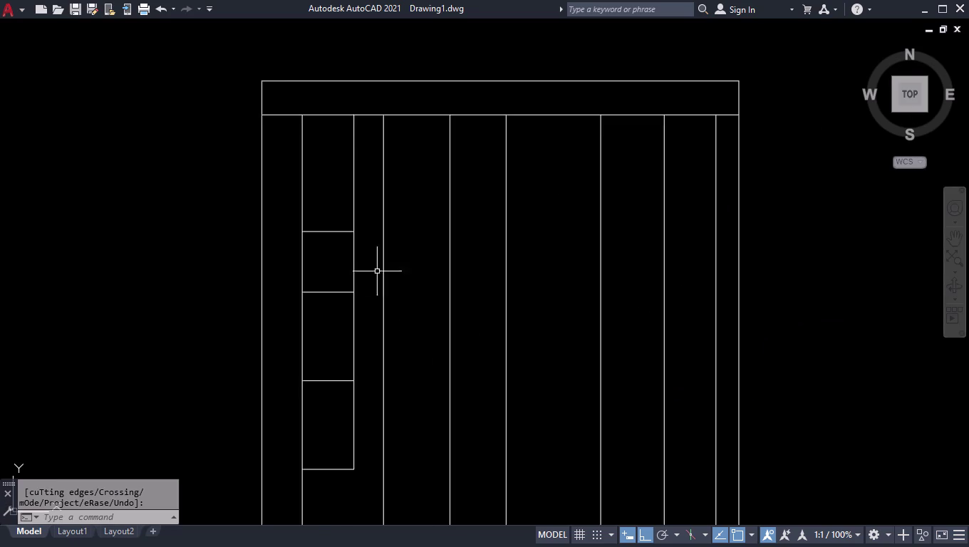
scroll(up, 3)
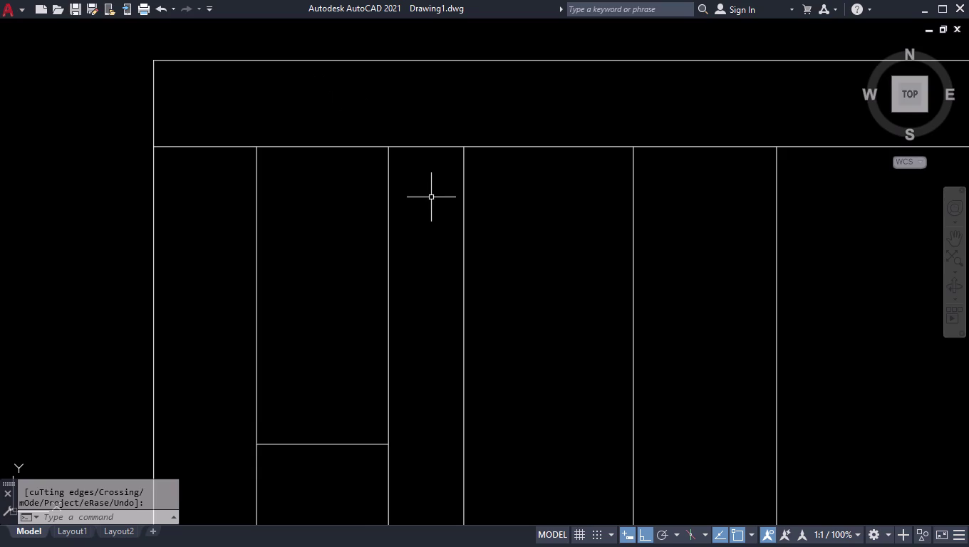
Break the line under the top band at the narrow column's right edge.
text(BR)
key(Down)
key(Return)
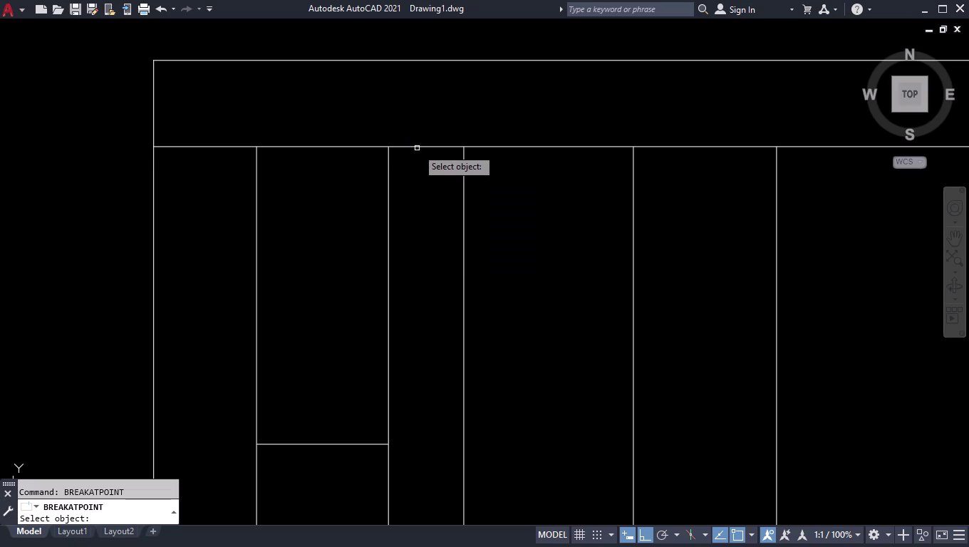
click(418, 147)
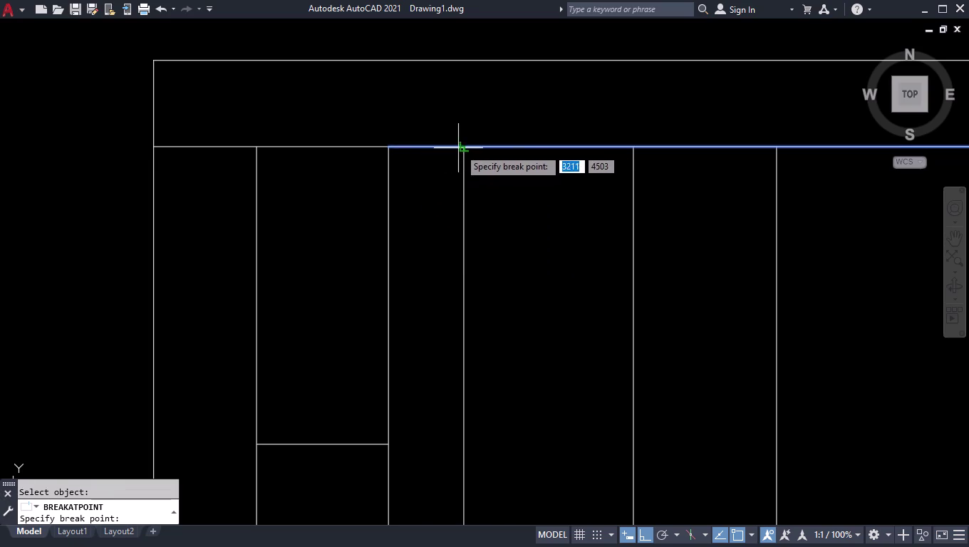
click(463, 148)
text(OFF)
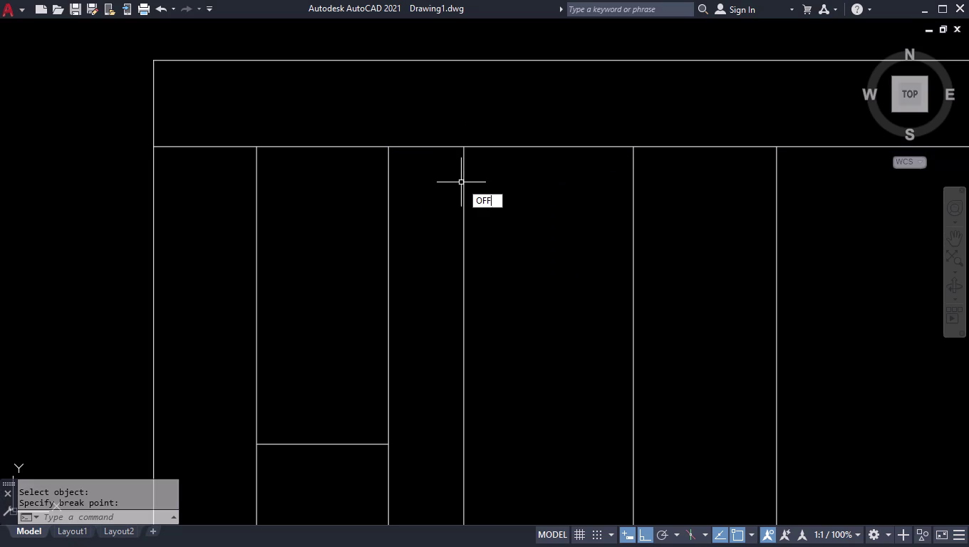
key(Return)
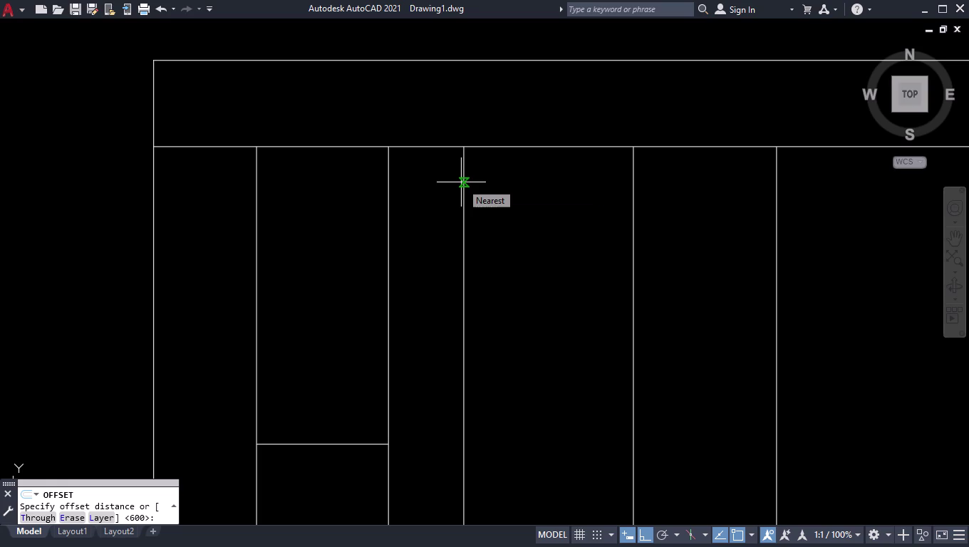
Offset the line under the top band 350 down into the narrow column.
text(35)
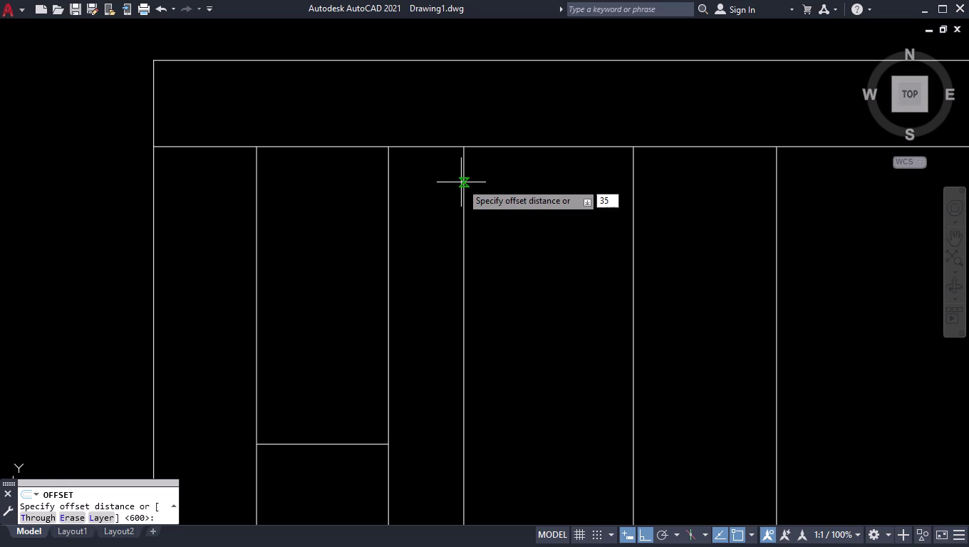
key(0)
key(Return)
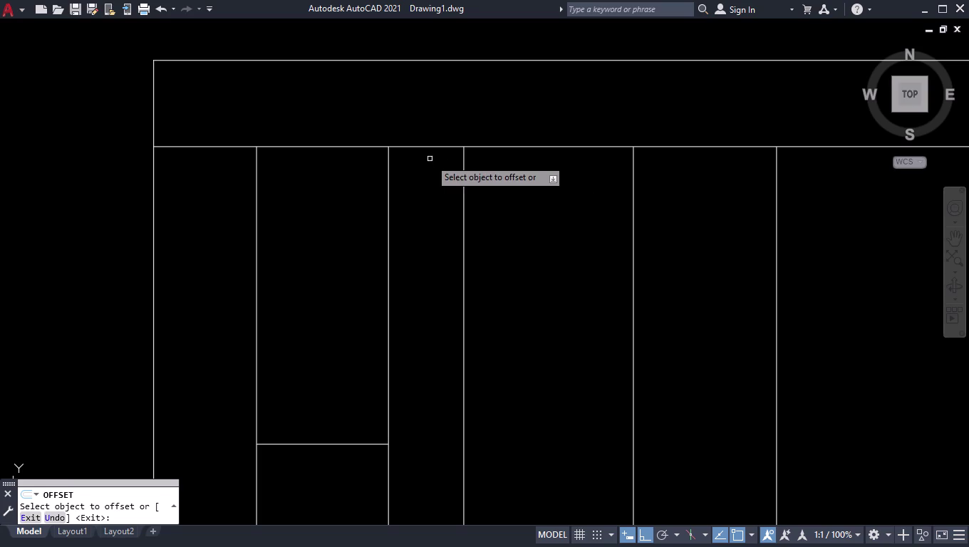
click(422, 147)
click(427, 228)
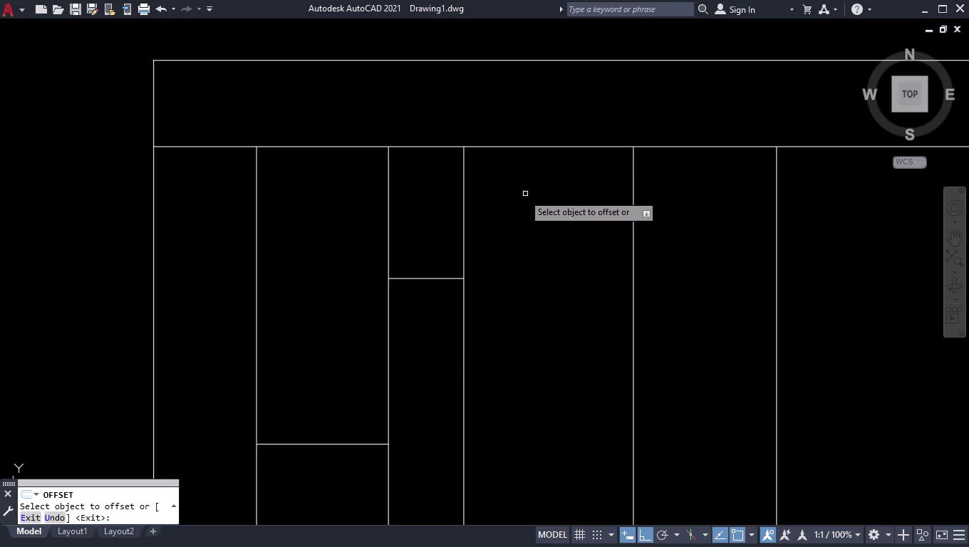
Offset the new shelf line by 850, then select the leftover line piece below.
click(416, 278)
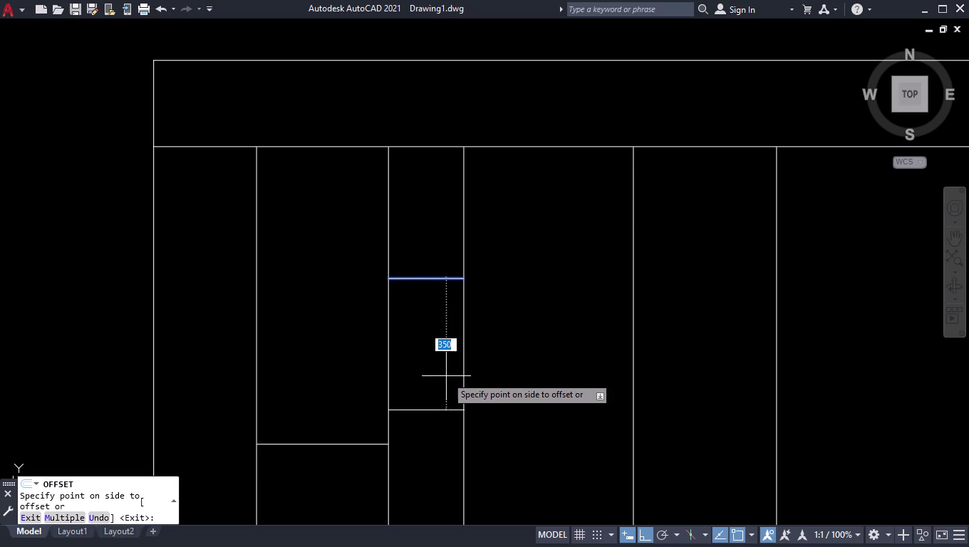
text(85)
text(0)
key(Return)
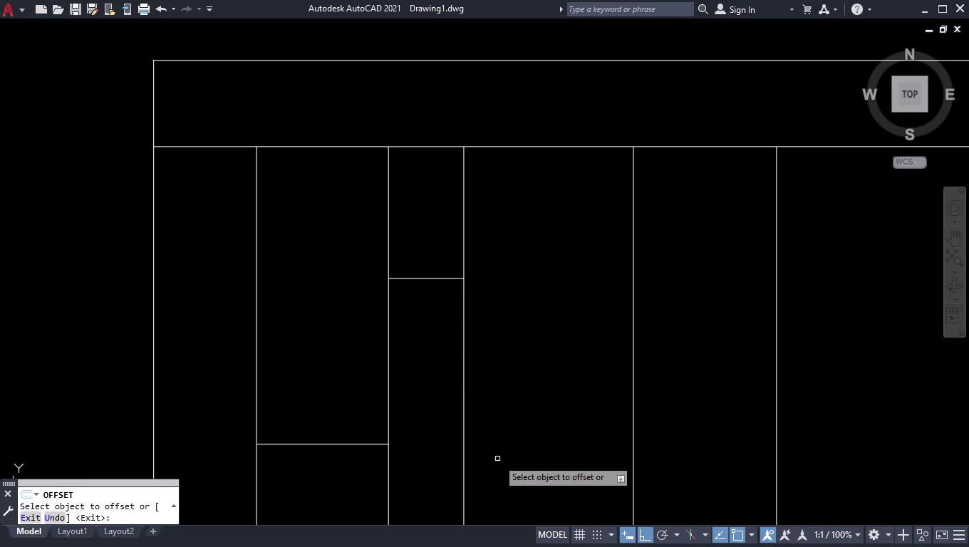
key(space)
scroll(down, 3)
scroll(down, 3)
scroll(up, 3)
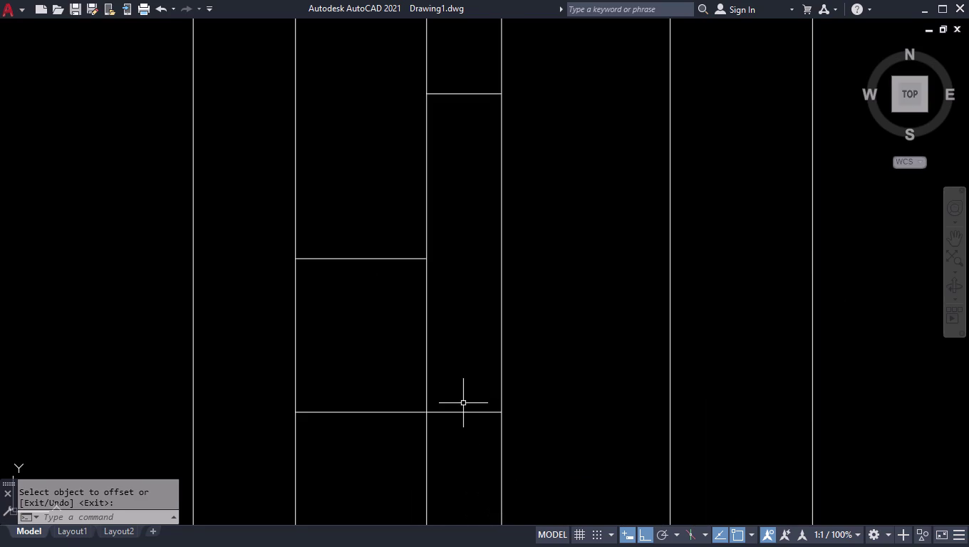
click(462, 414)
key(Delete)
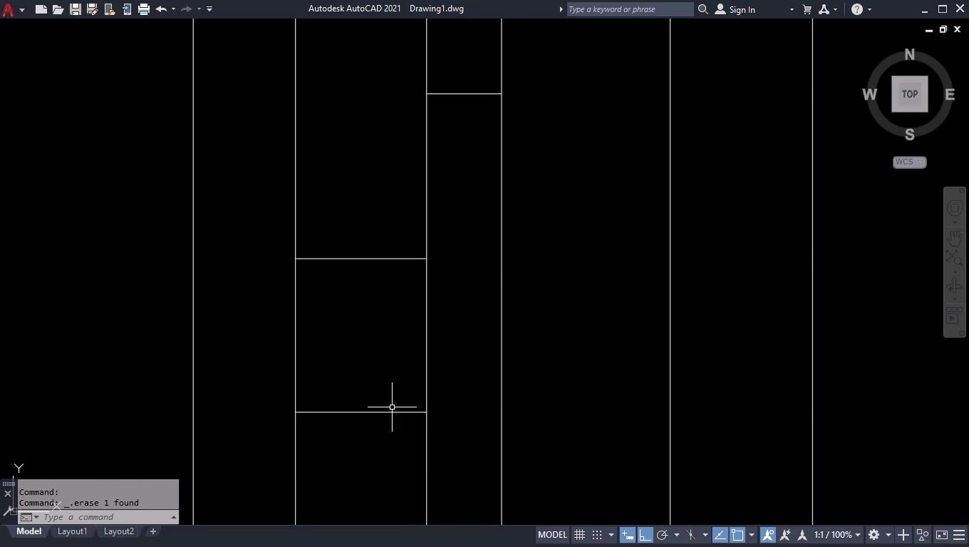
scroll(up, 3)
text(DL)
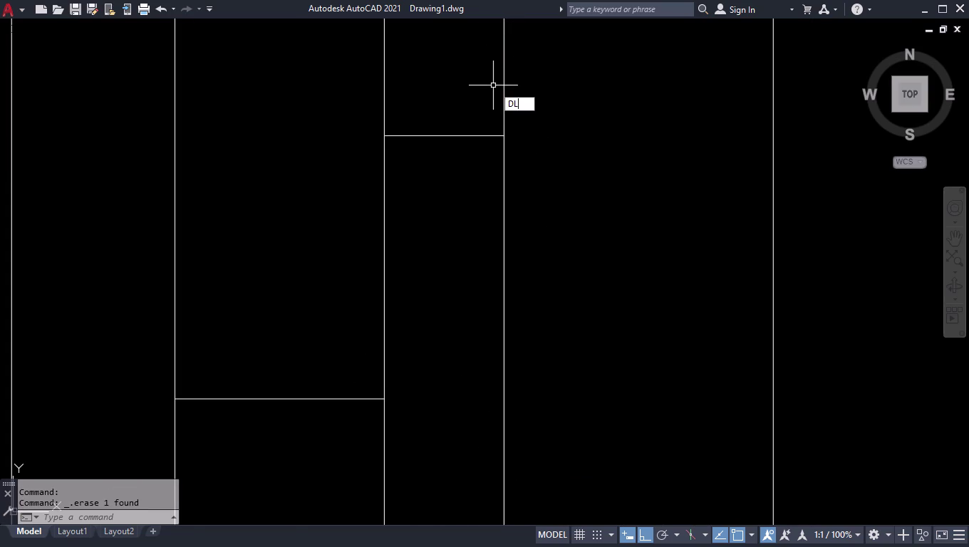
text(I)
key(Return)
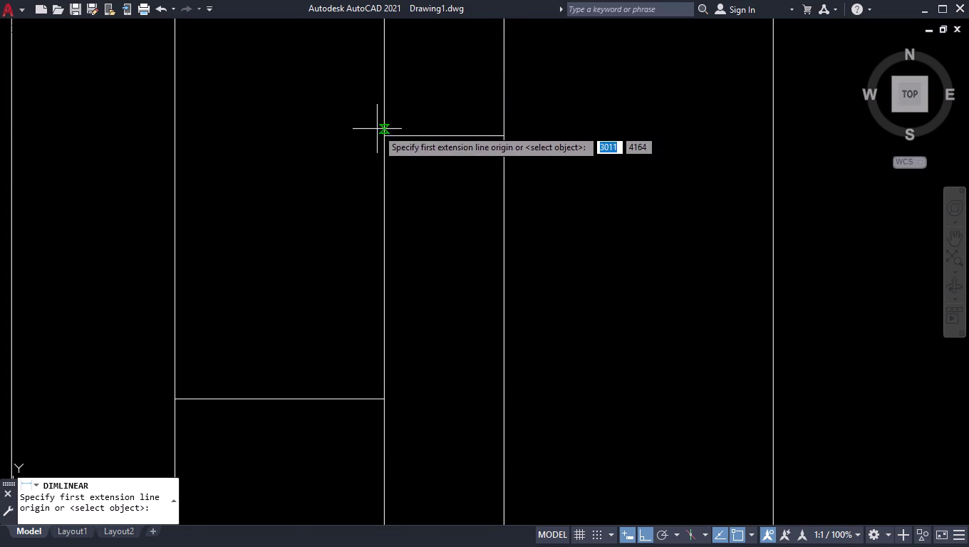
click(383, 137)
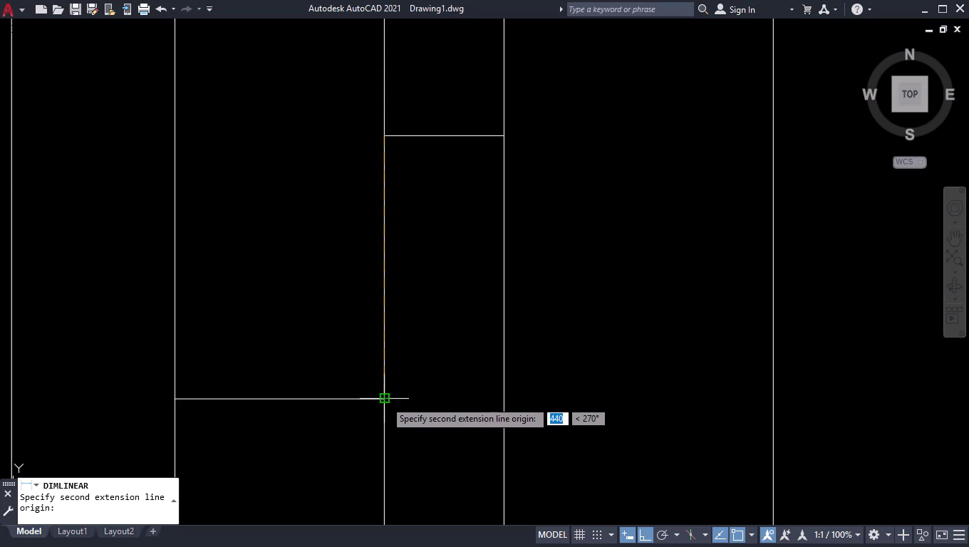
click(385, 401)
click(421, 394)
scroll(up, 3)
scroll(up, 3)
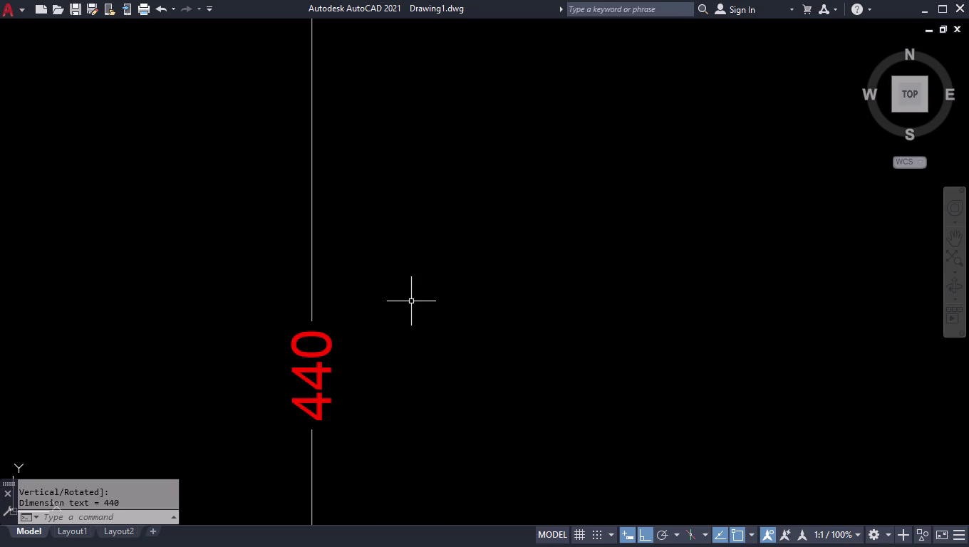
scroll(down, 3)
drag(462, 162, 454, 170)
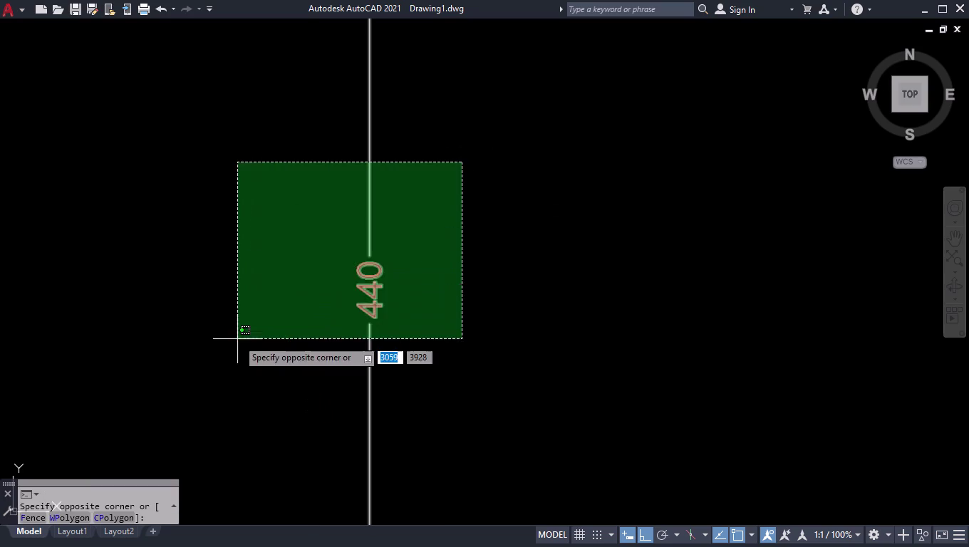
click(237, 339)
key(Delete)
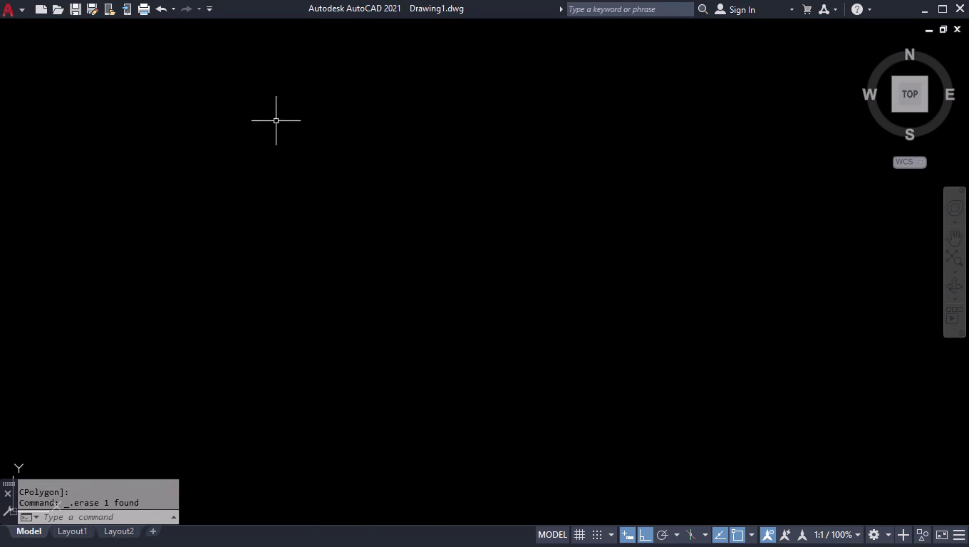
Offset the line under the top band 1200 down into the narrow column.
scroll(down, 3)
scroll(down, 3)
scroll(down, 3)
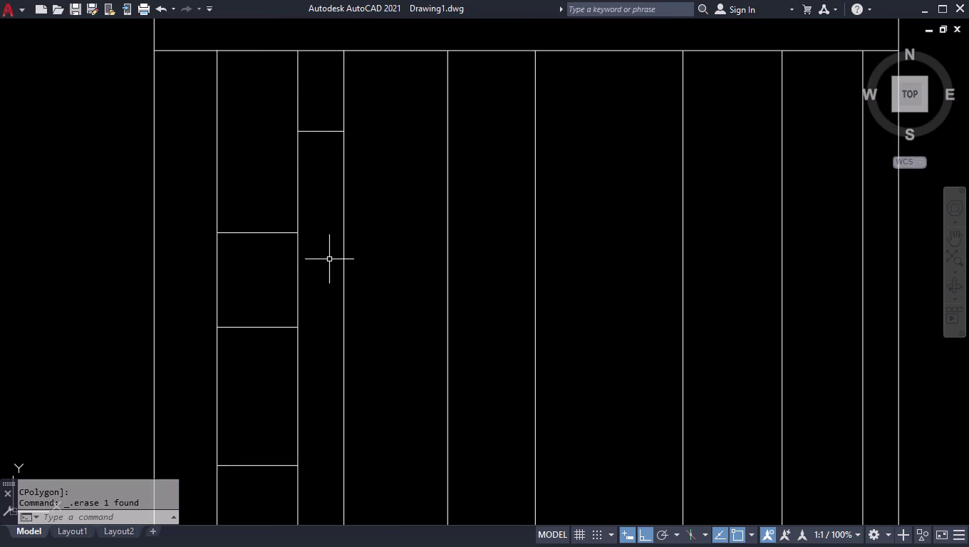
key(space)
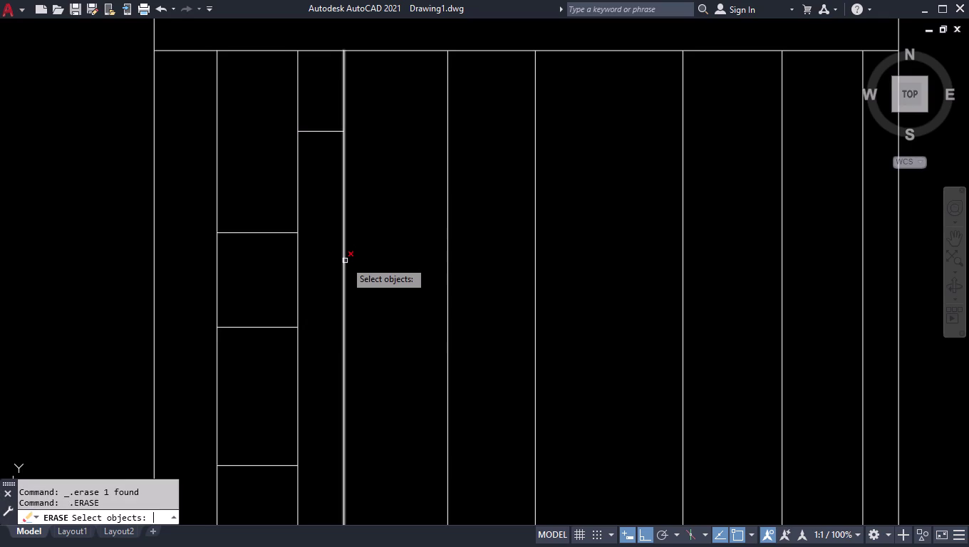
key(space)
text(OFF)
key(Return)
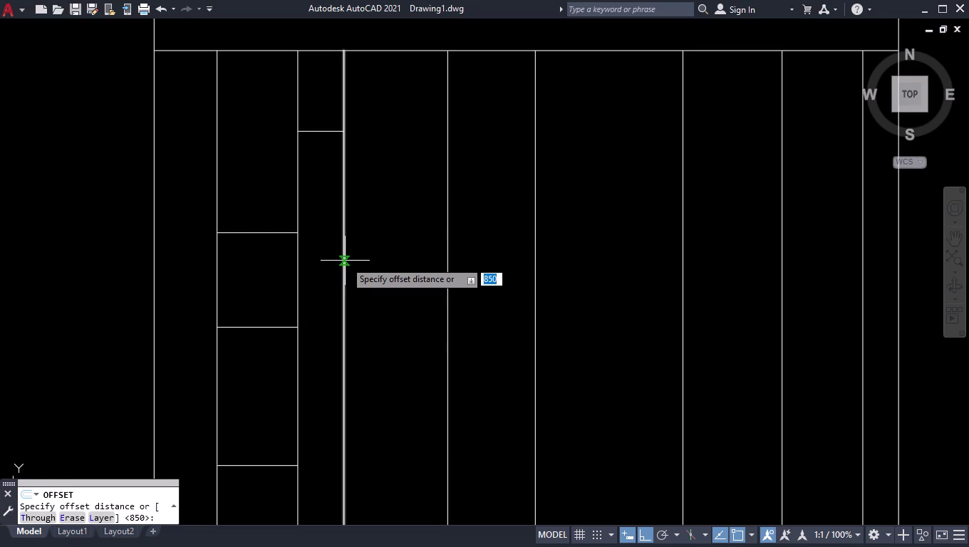
text(1200)
key(Return)
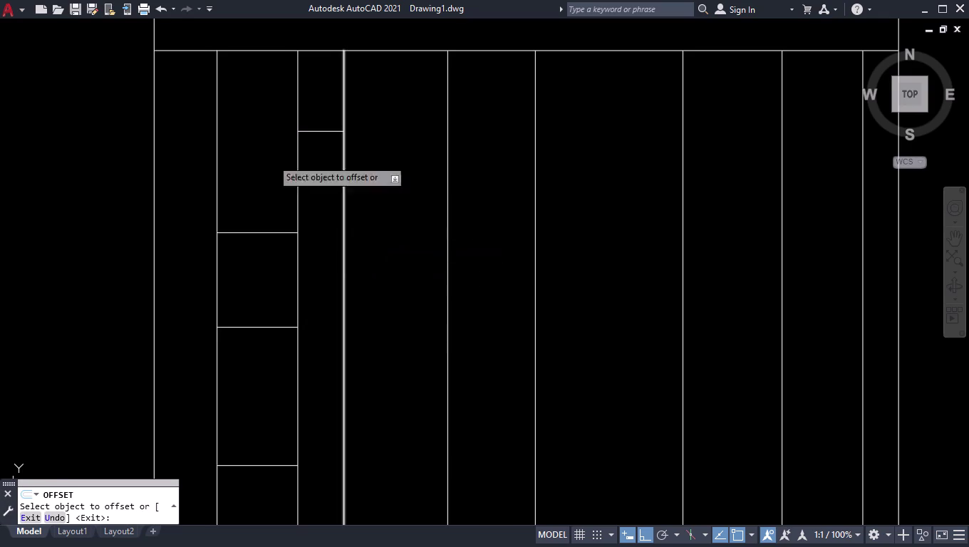
click(304, 51)
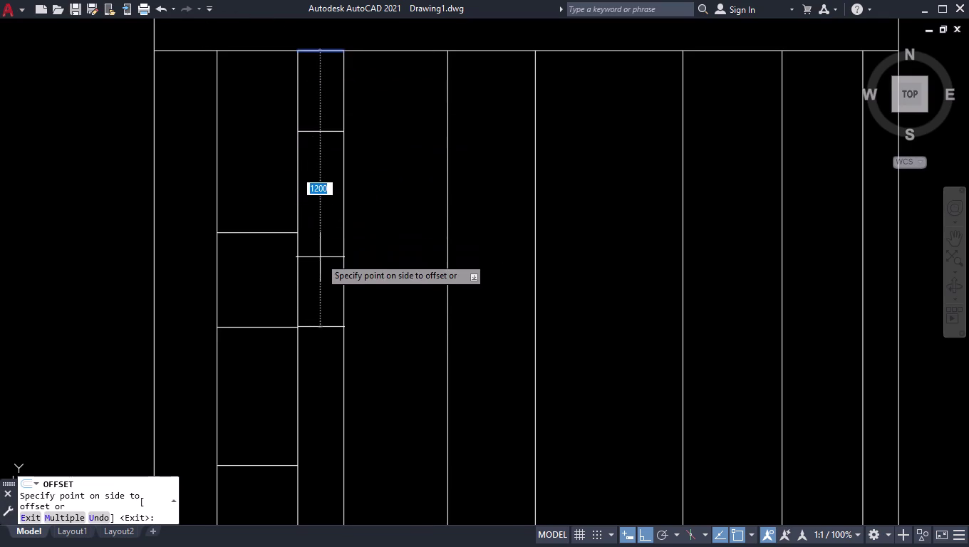
click(320, 257)
key(Return)
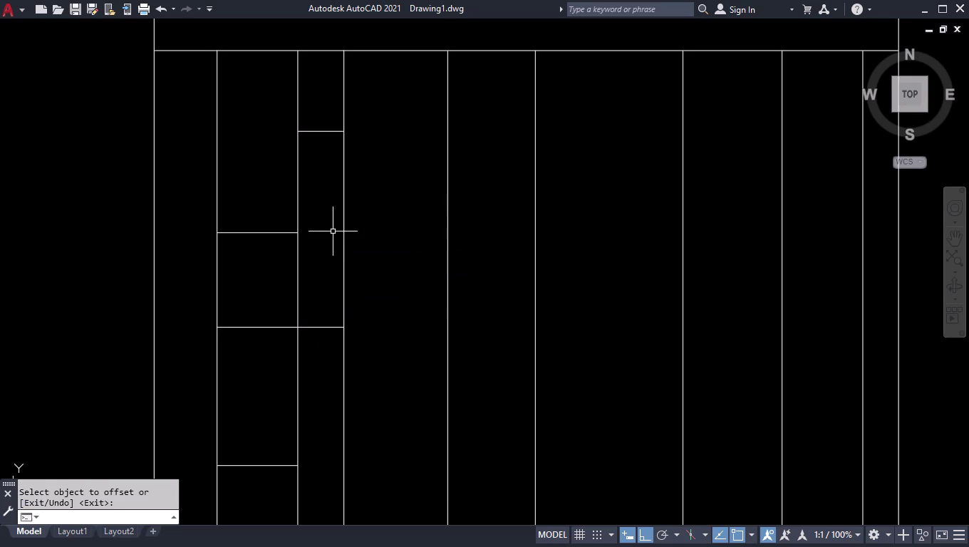
Add more shelf lines below it, reusing the 1200 distance and then 600.
scroll(down, 3)
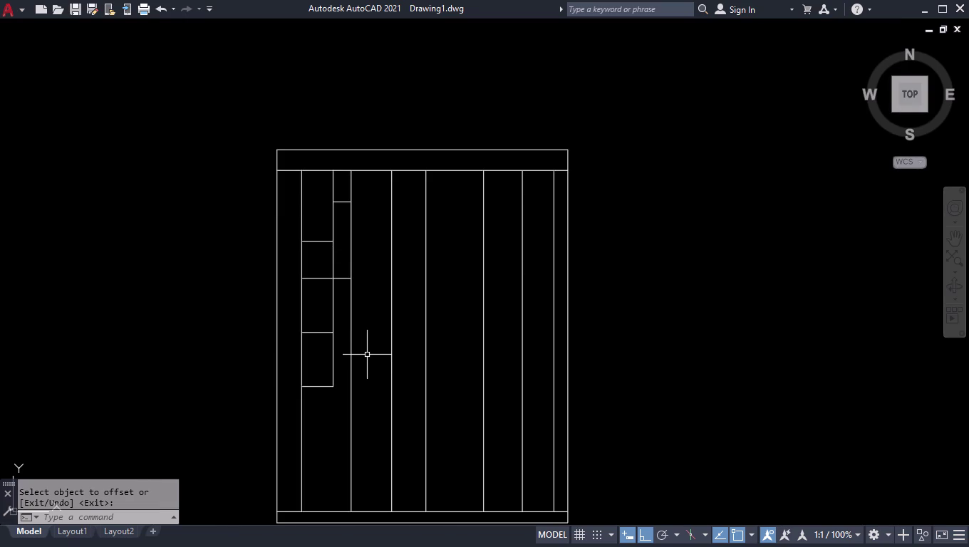
scroll(up, 3)
key(space)
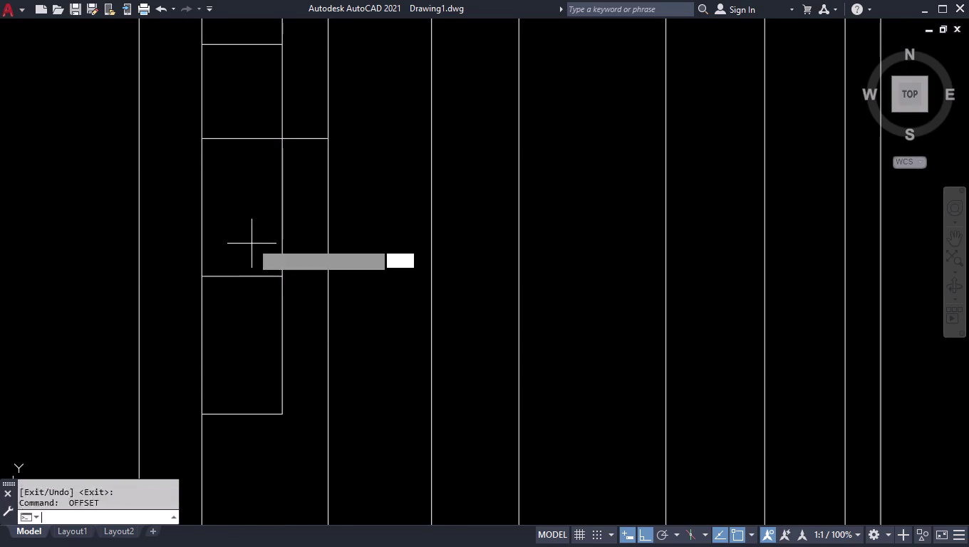
key(space)
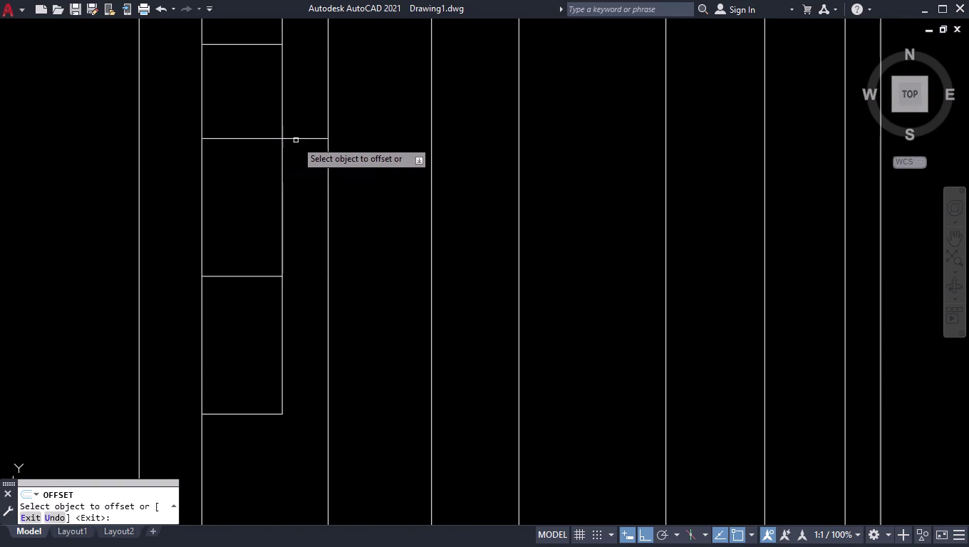
click(297, 136)
click(308, 205)
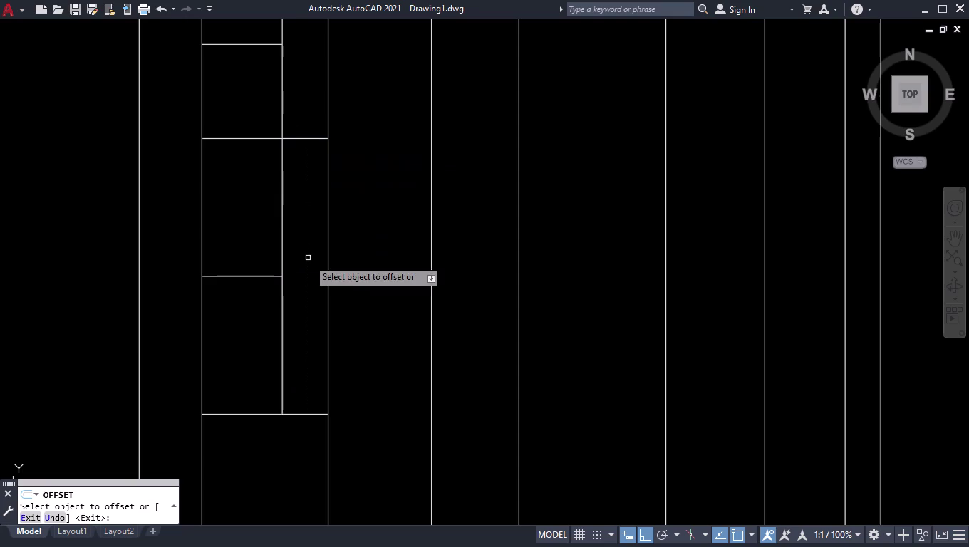
click(315, 413)
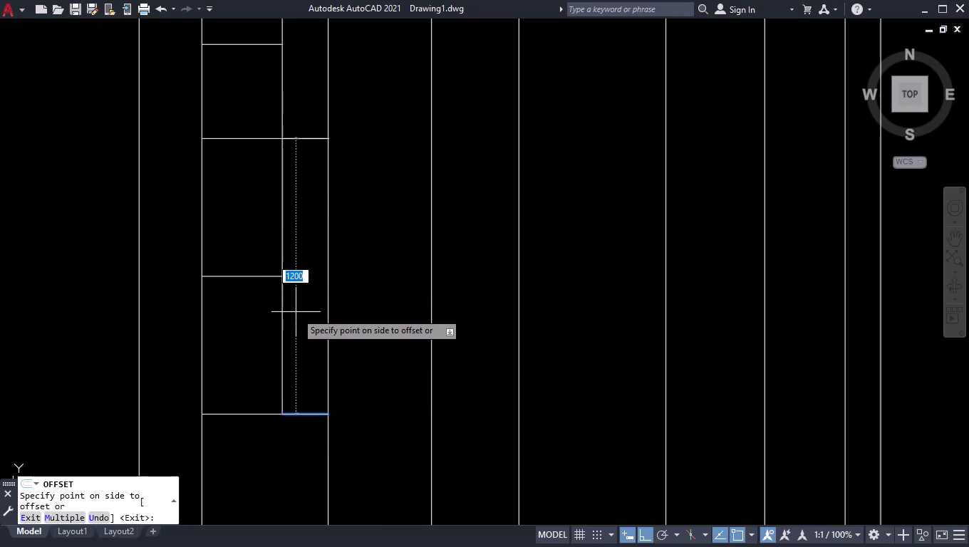
text(600)
key(Return)
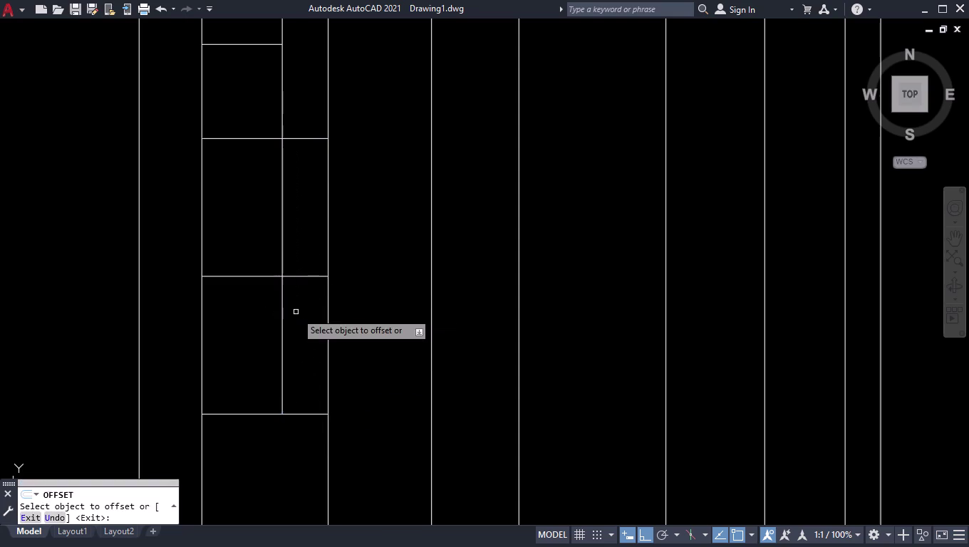
key(Return)
scroll(down, 3)
scroll(down, 3)
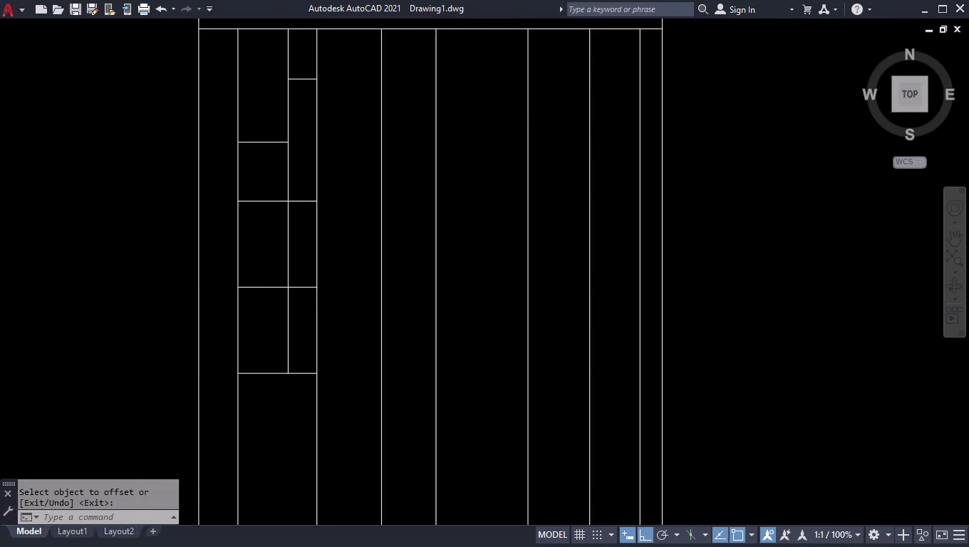
Trim the narrow column's two vertical lines below its lowest shelf.
text(TR)
key(Return)
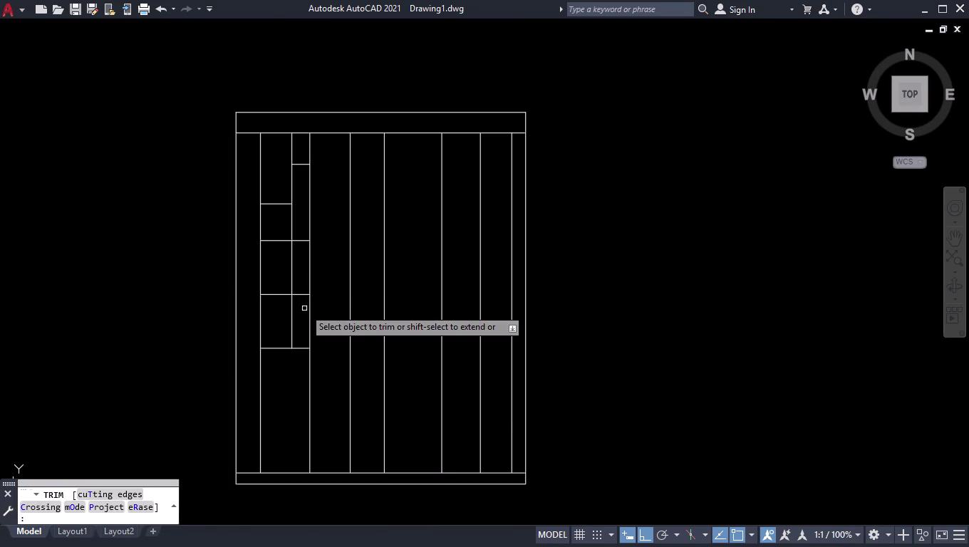
click(319, 404)
click(288, 420)
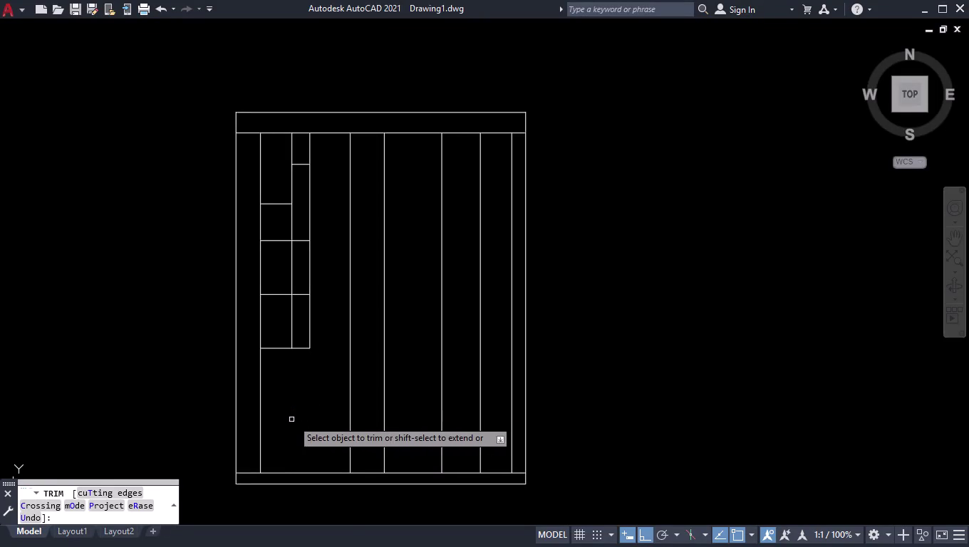
key(space)
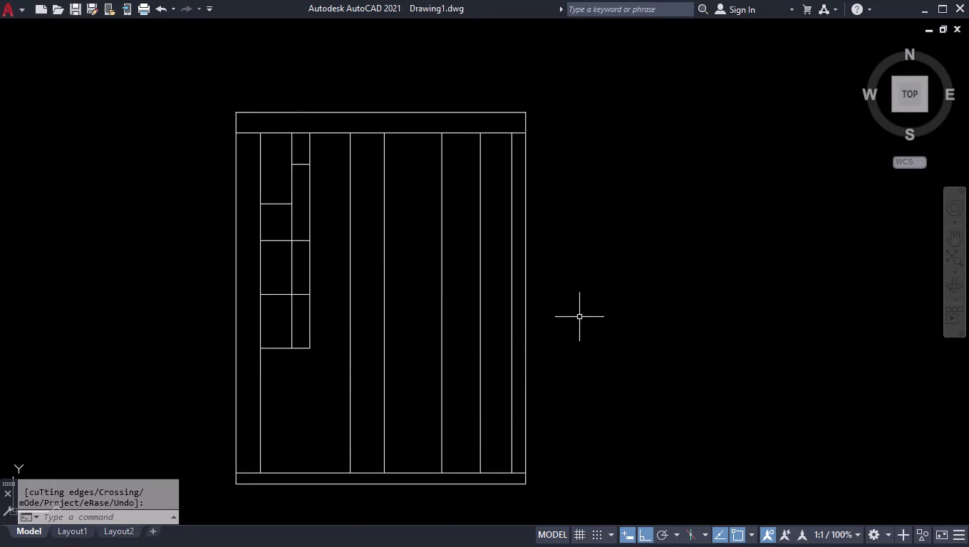
scroll(up, 3)
Break the line under the top band at the right shelf column's right edge.
scroll(up, 3)
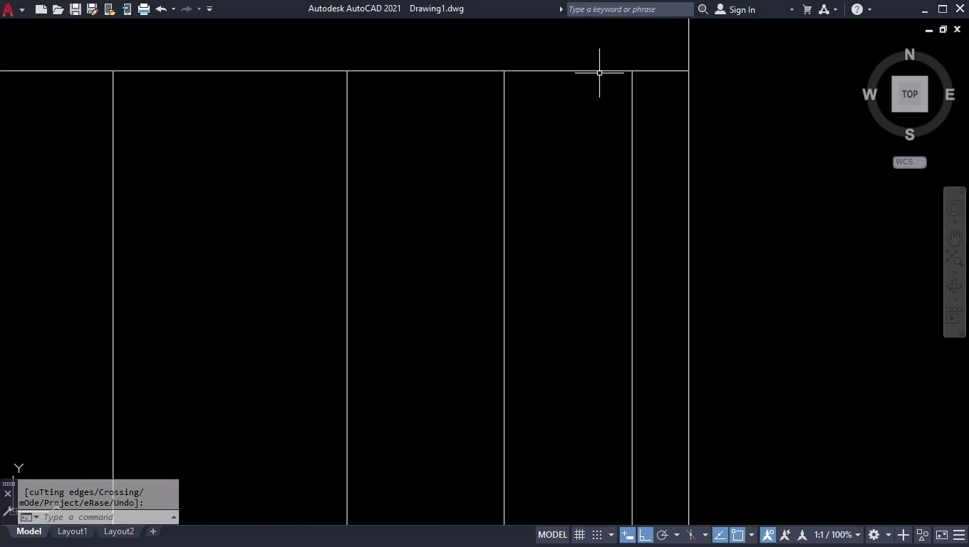
text(BR)
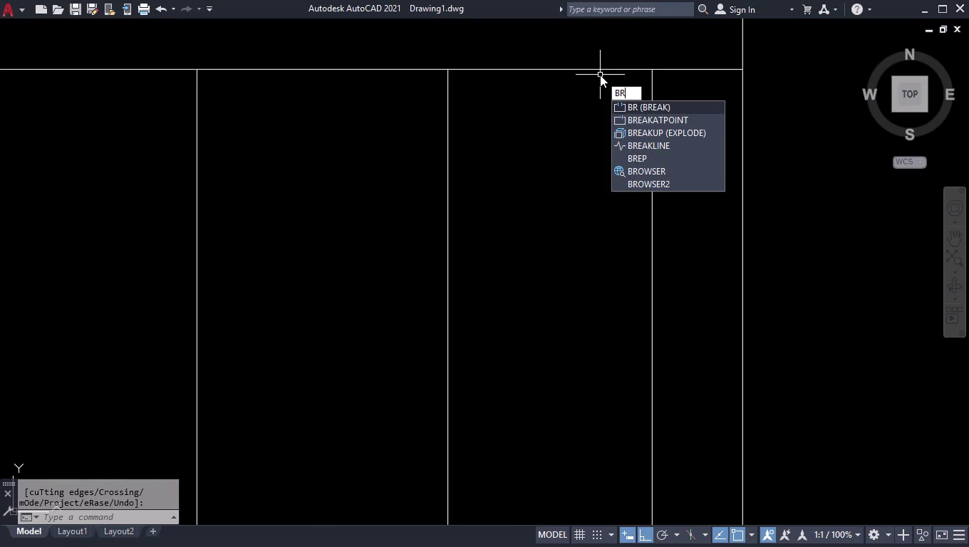
key(Return)
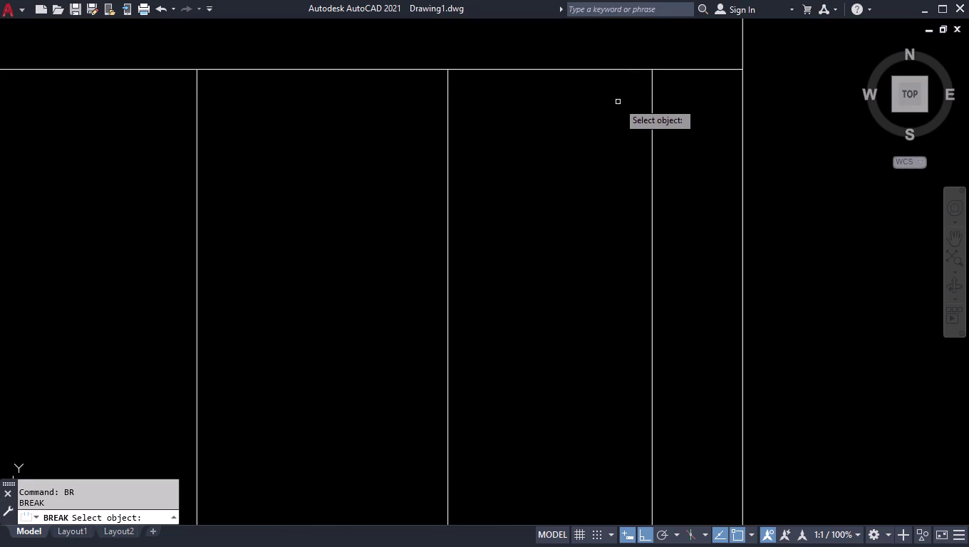
key(space)
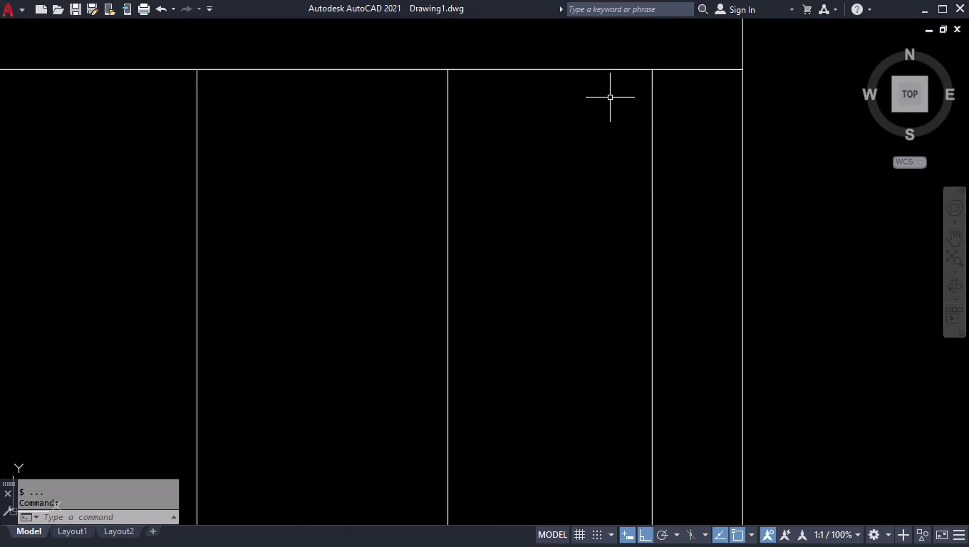
text(B)
text(R)
key(Down)
key(Return)
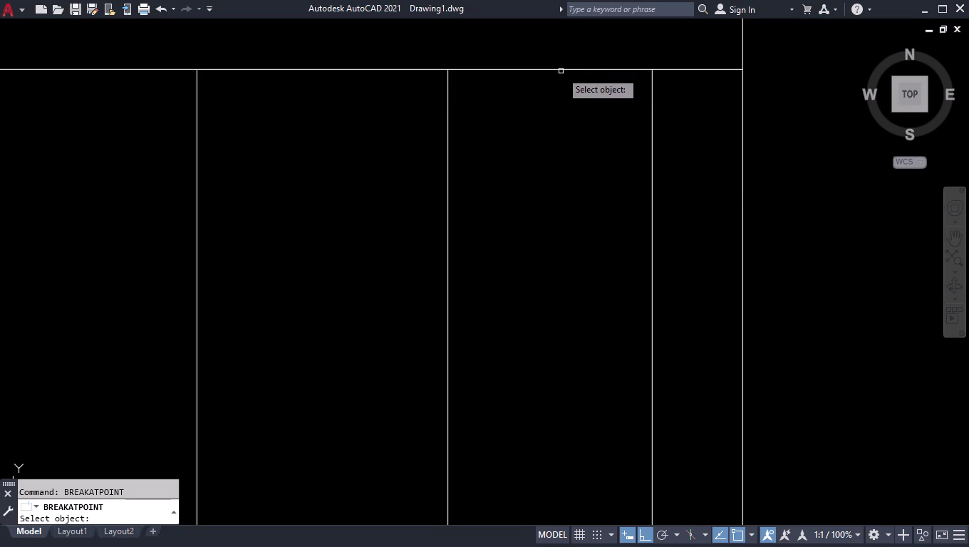
click(560, 69)
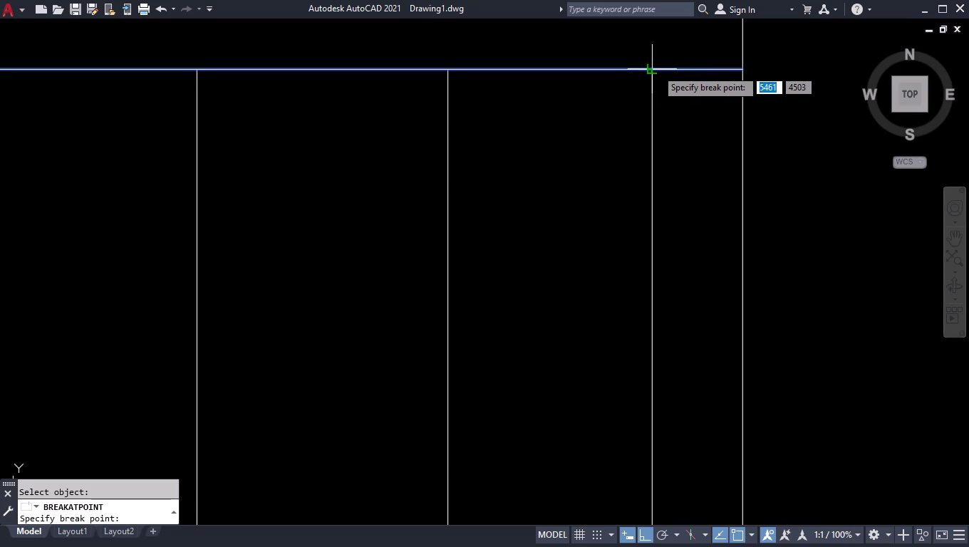
click(657, 69)
Break the same line again at the column's left edge.
key(space)
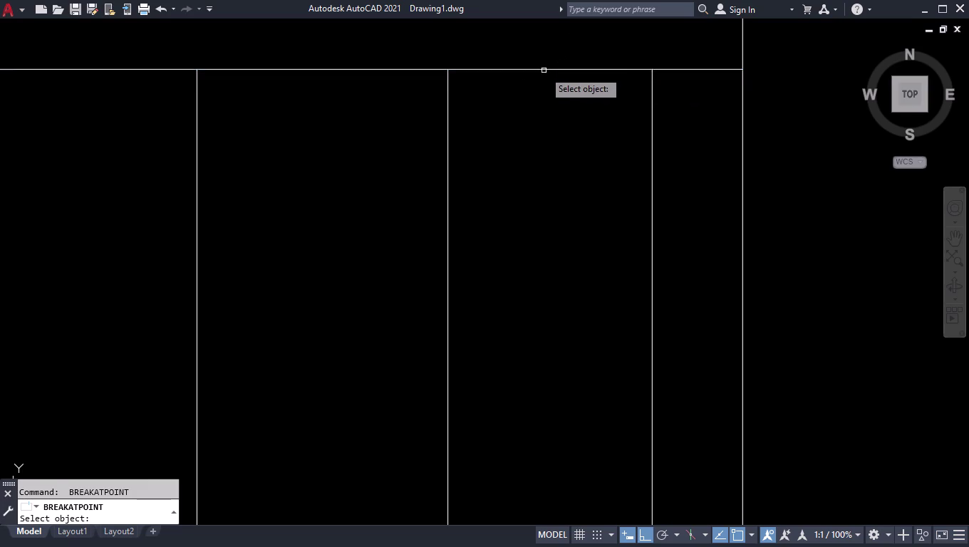
click(544, 69)
click(446, 64)
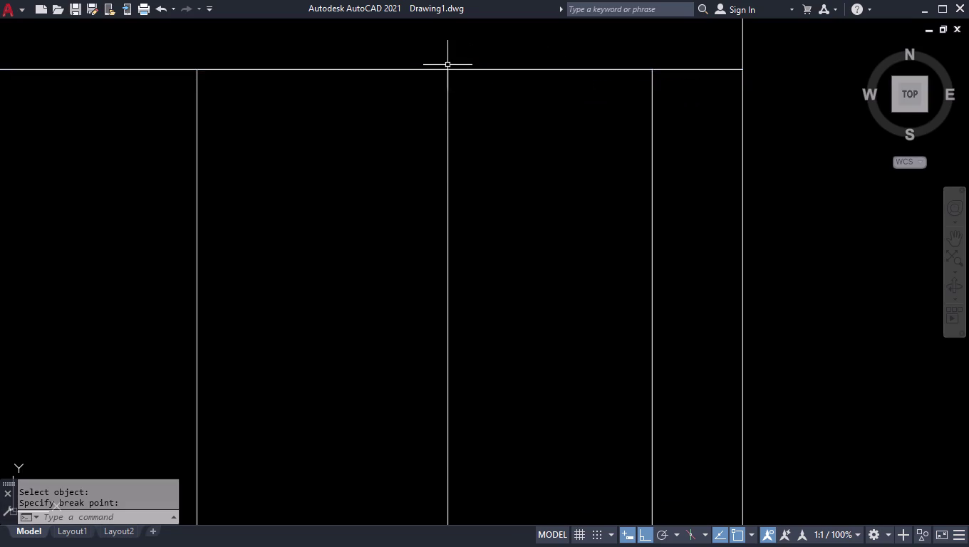
Offset the split band segment 730 downward into the right shelf column.
text(OFF)
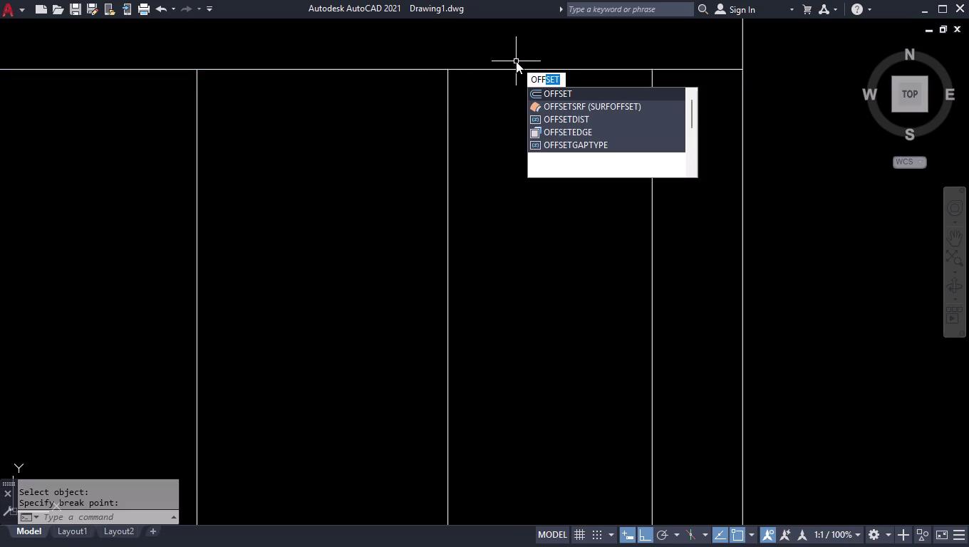
key(Return)
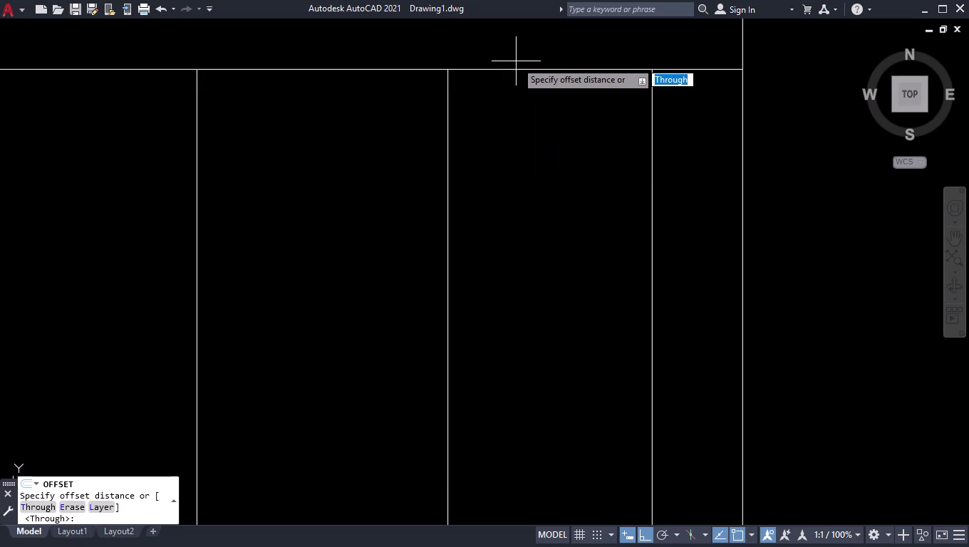
text(7)
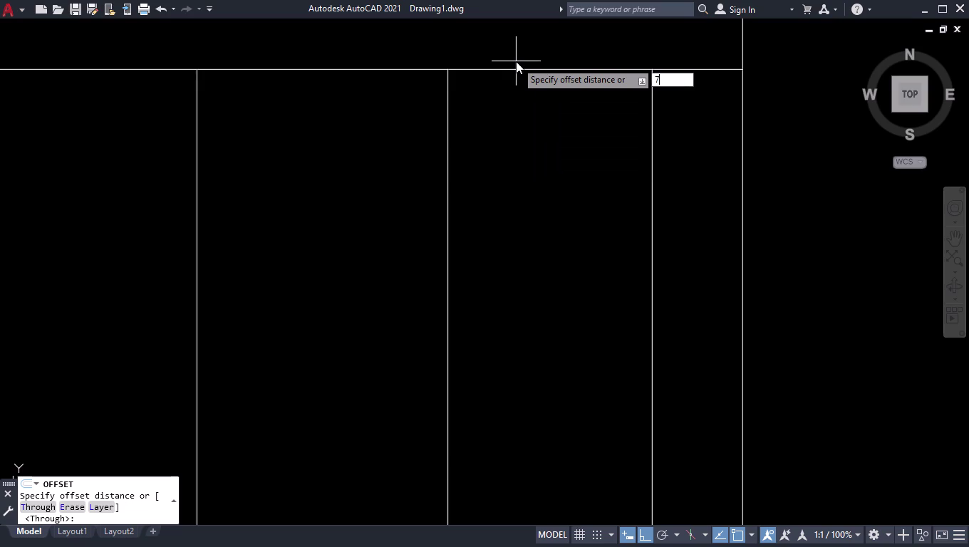
text(30)
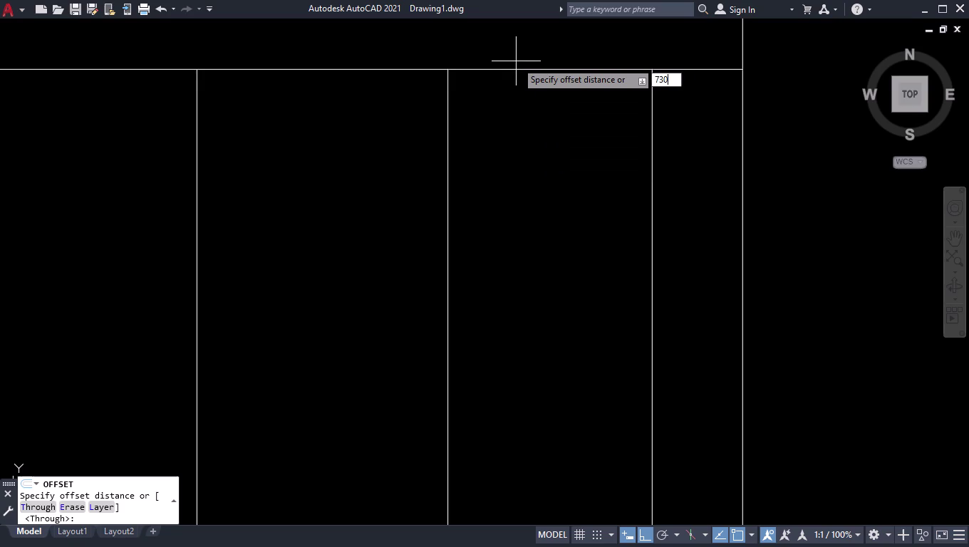
key(Return)
click(522, 68)
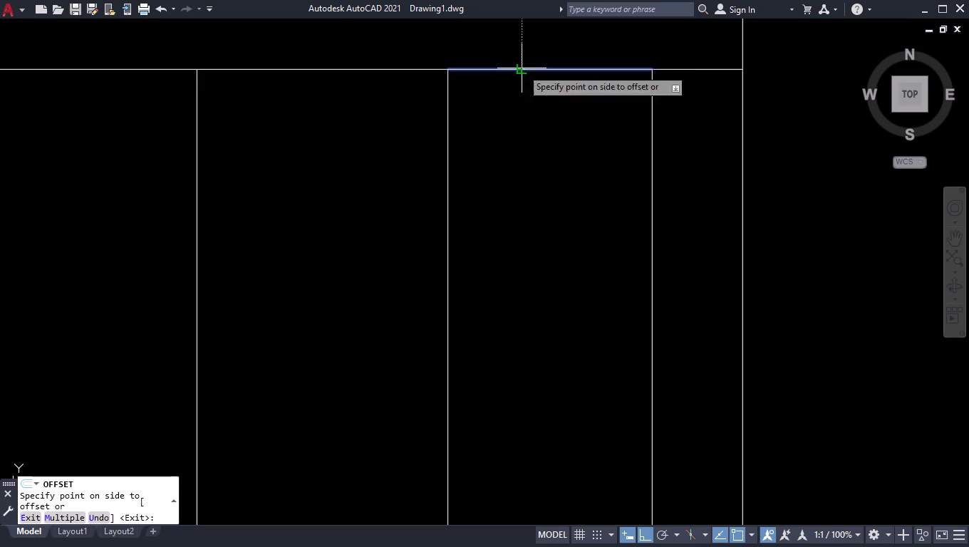
click(544, 242)
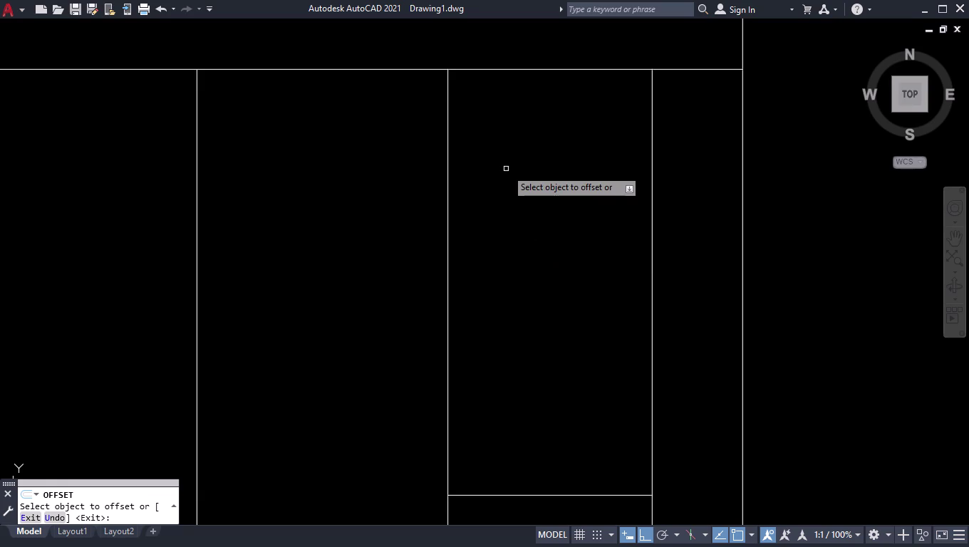
Add a shelf line 1200 below the band and another 600 lower.
scroll(down, 3)
click(538, 106)
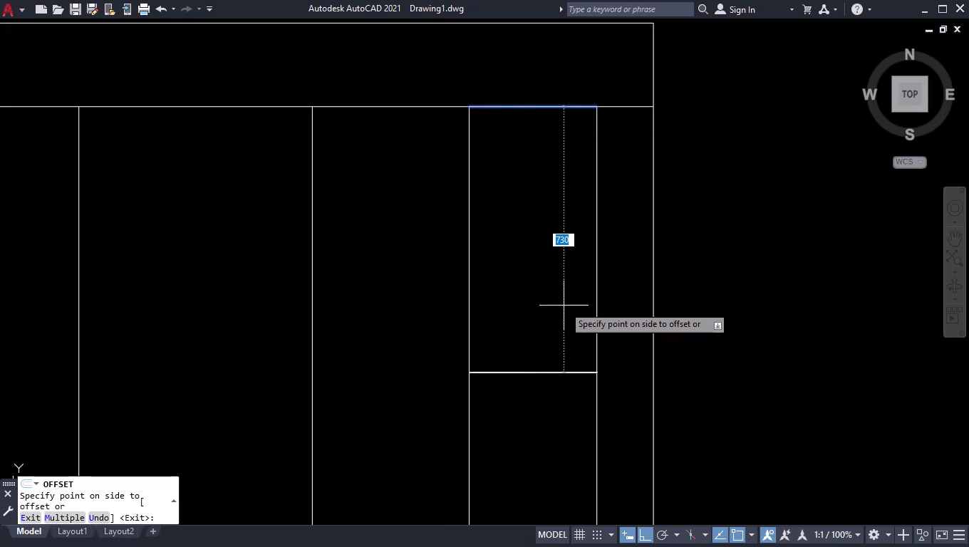
text(1200)
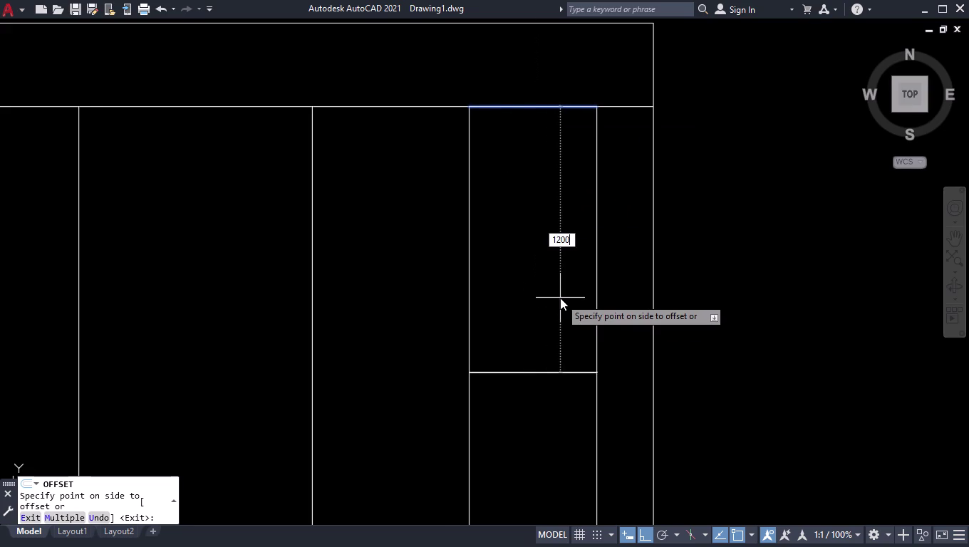
key(Return)
scroll(down, 3)
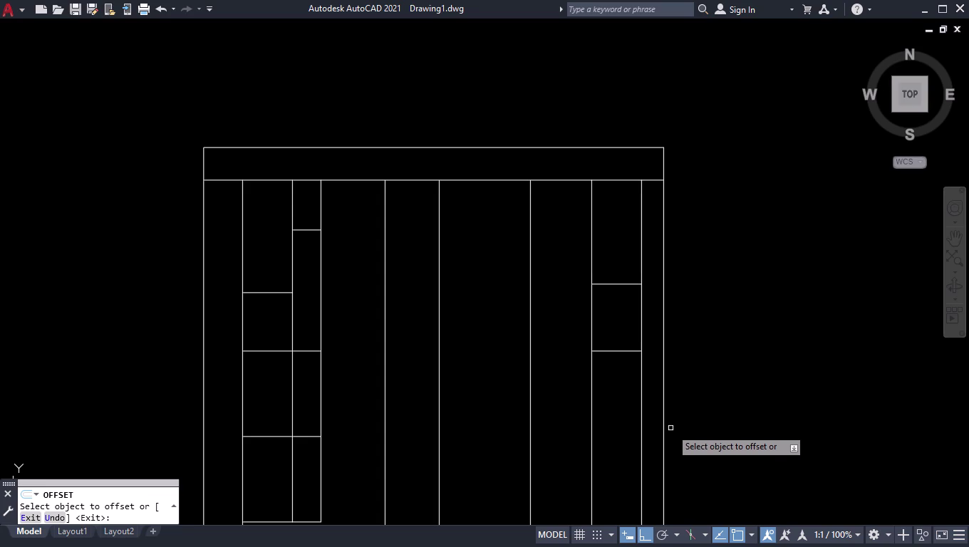
scroll(down, 3)
scroll(up, 3)
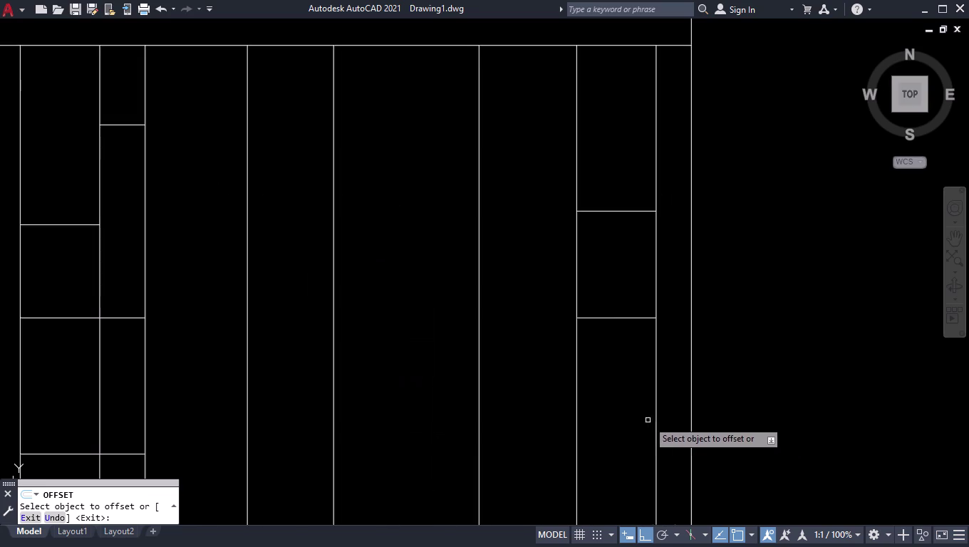
click(616, 319)
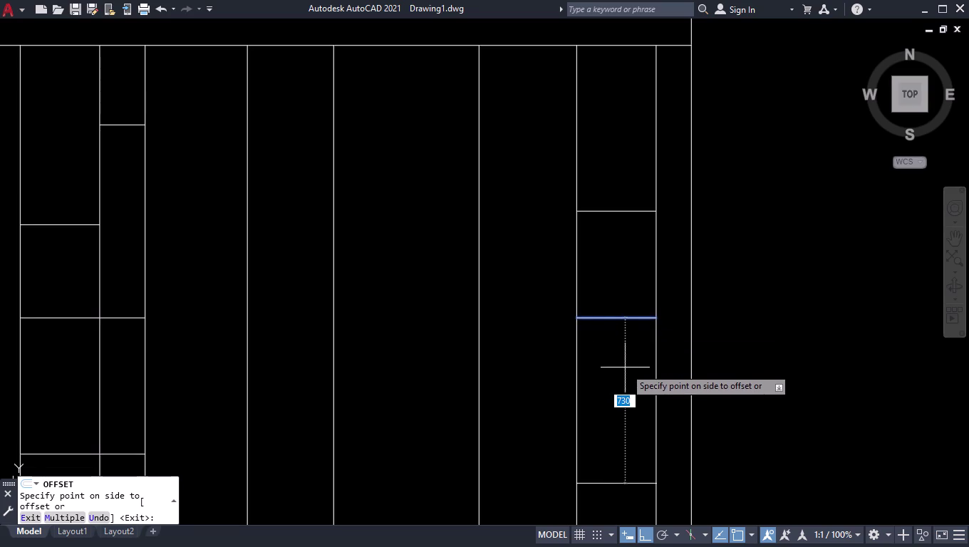
key(6)
key(0)
key(0)
key(Return)
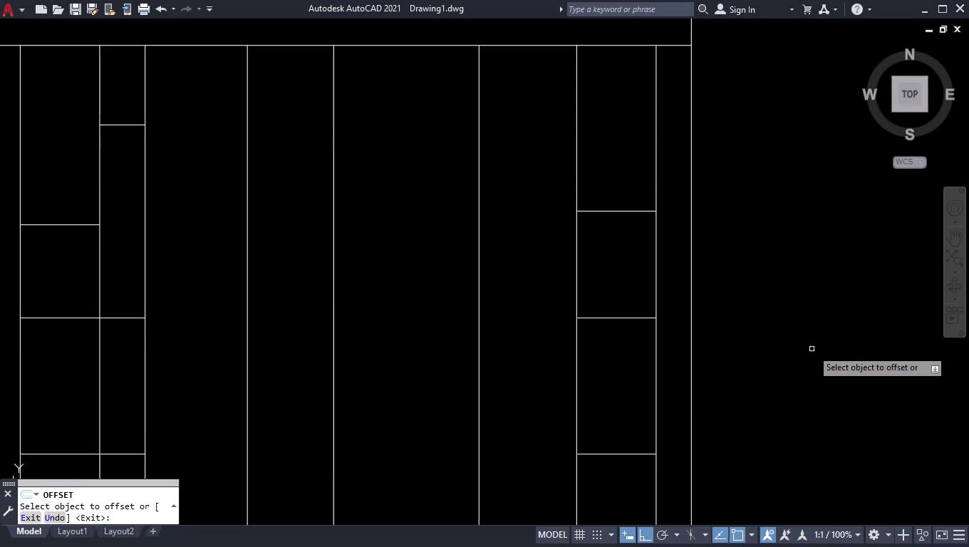
key(Return)
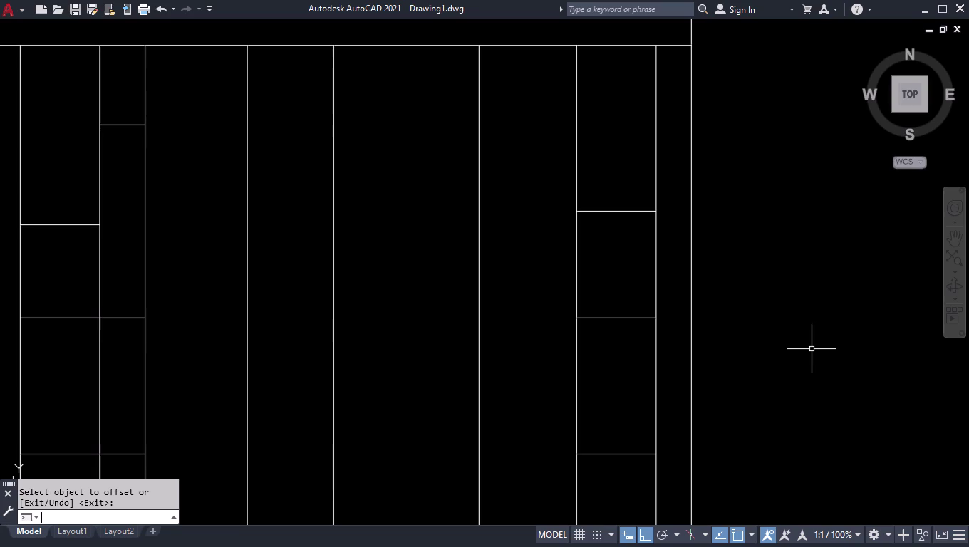
Offset the upper shelf line 930 downward inside the right column.
key(space)
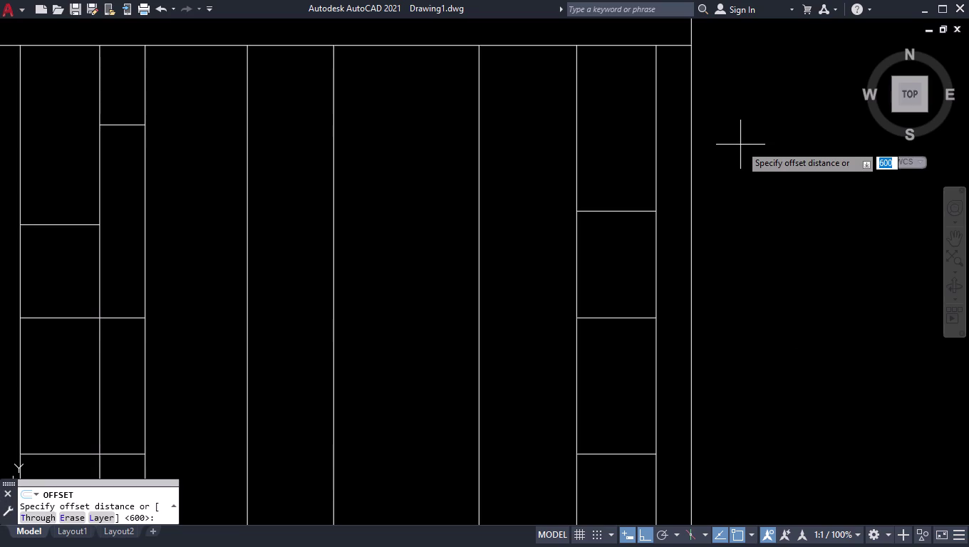
text(930)
key(Return)
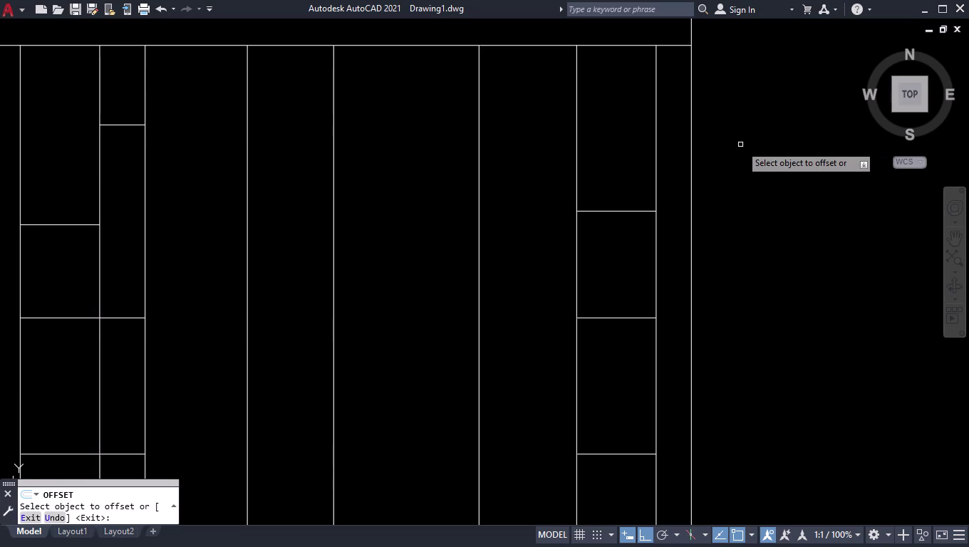
click(626, 210)
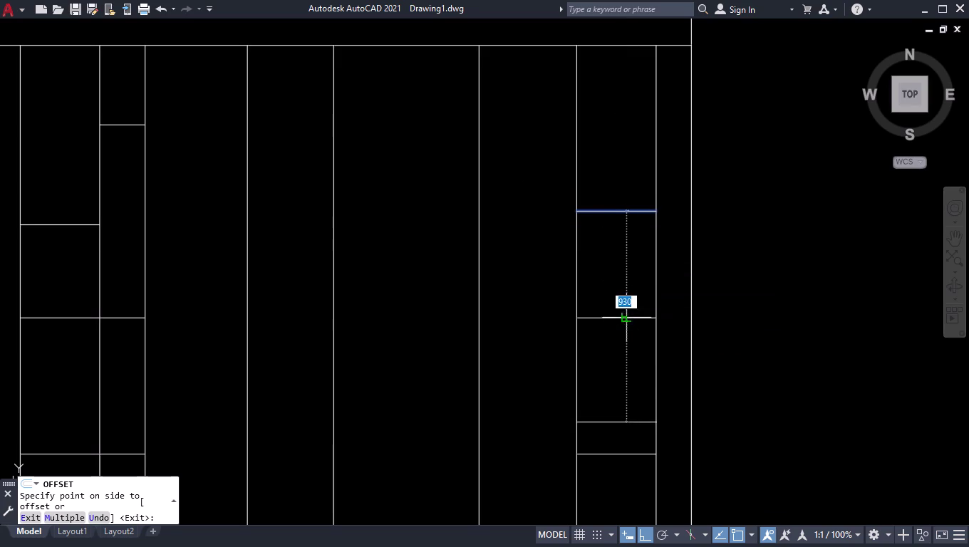
click(621, 360)
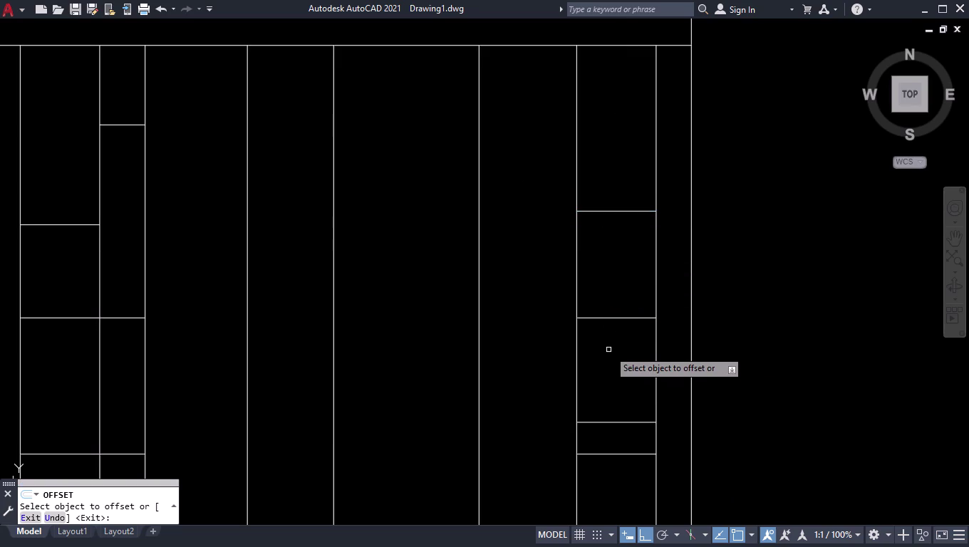
Copy the column's lowest shelf line 600 lower to close its bottom.
scroll(down, 3)
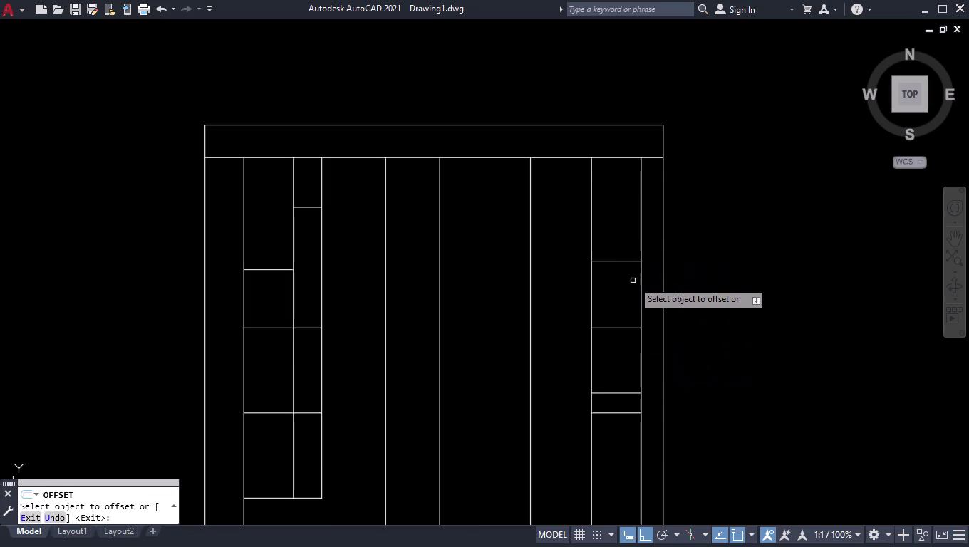
click(622, 412)
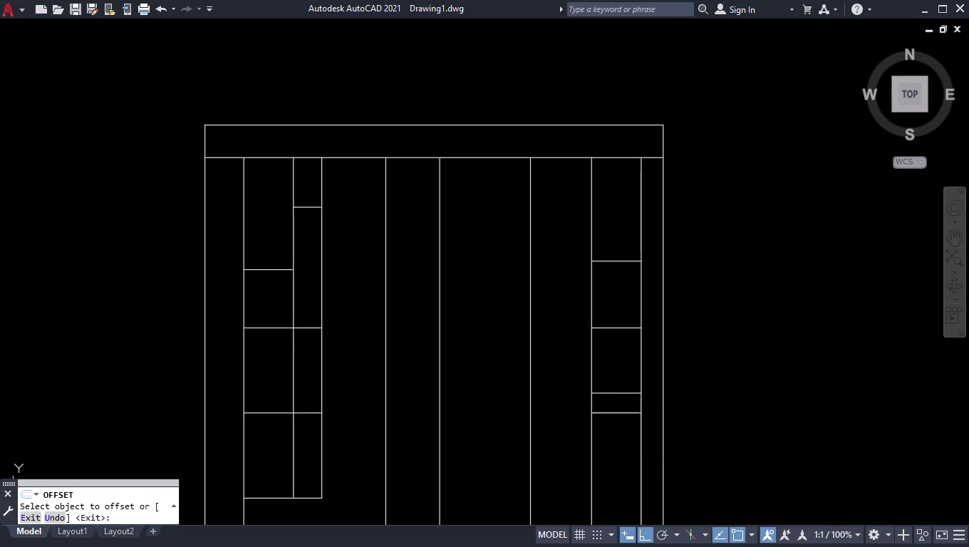
text(600)
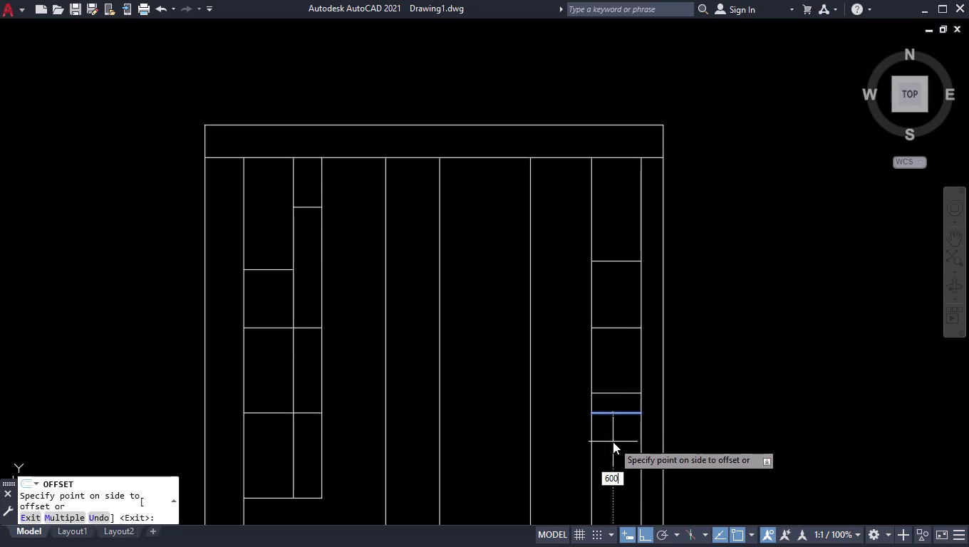
key(Return)
key(space)
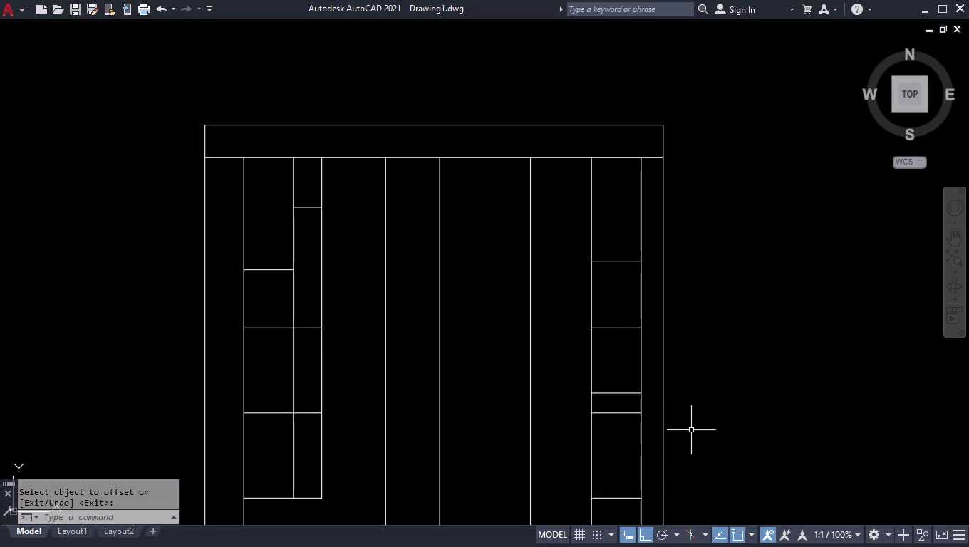
scroll(down, 3)
scroll(up, 3)
scroll(down, 3)
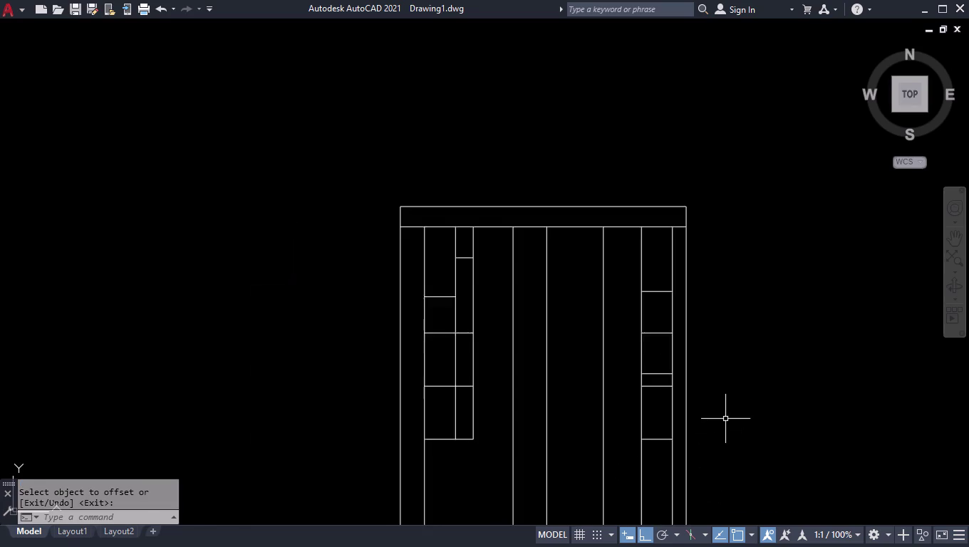
scroll(down, 3)
scroll(up, 3)
scroll(up, 3)
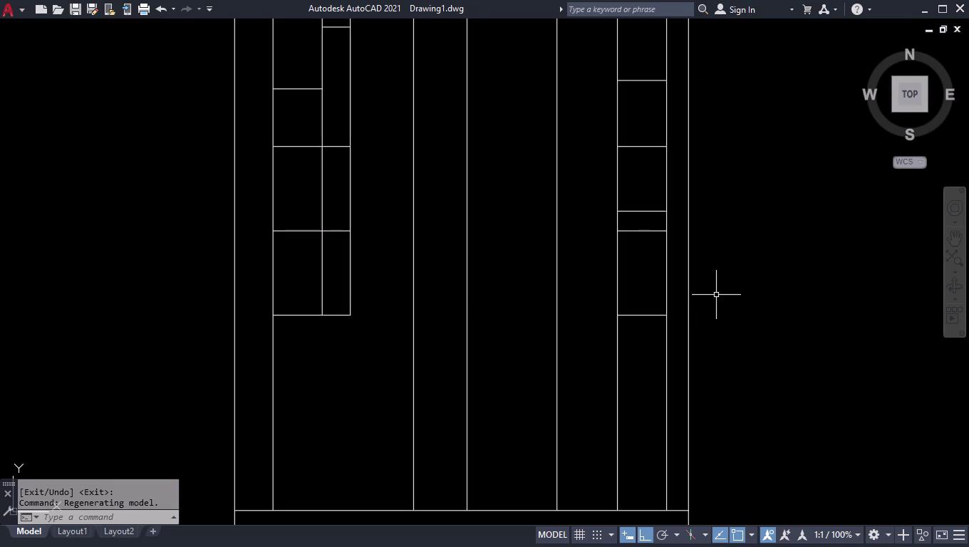
Fence-trim the right column's inner line below its bottom shelf.
text(TR)
key(Return)
click(601, 378)
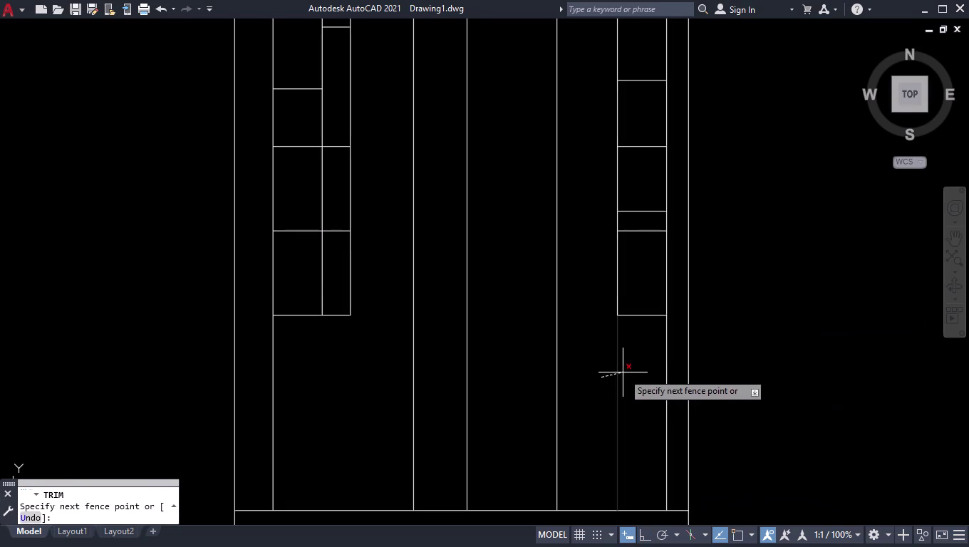
click(623, 373)
key(space)
scroll(down, 3)
scroll(up, 3)
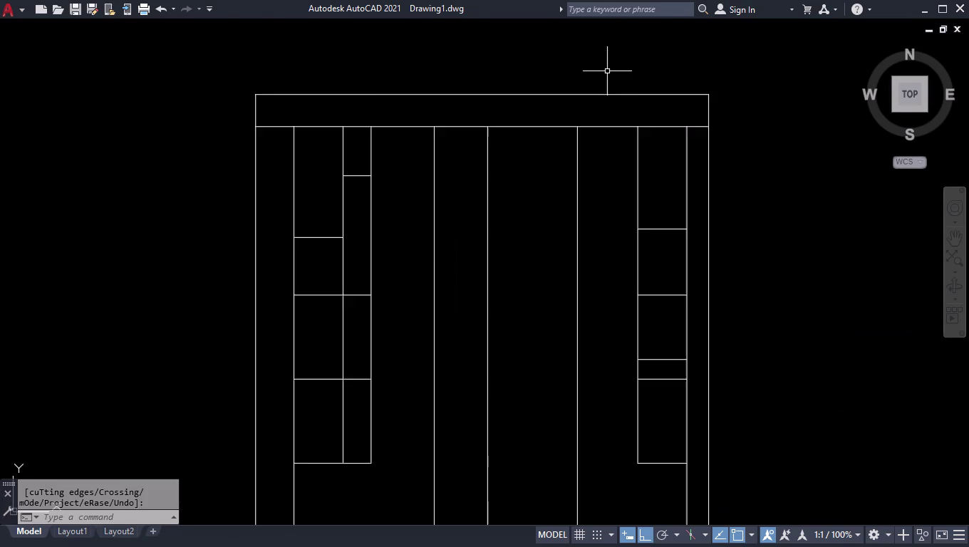
scroll(up, 3)
Split the top band's lower edge where the column line meets it.
text(BR)
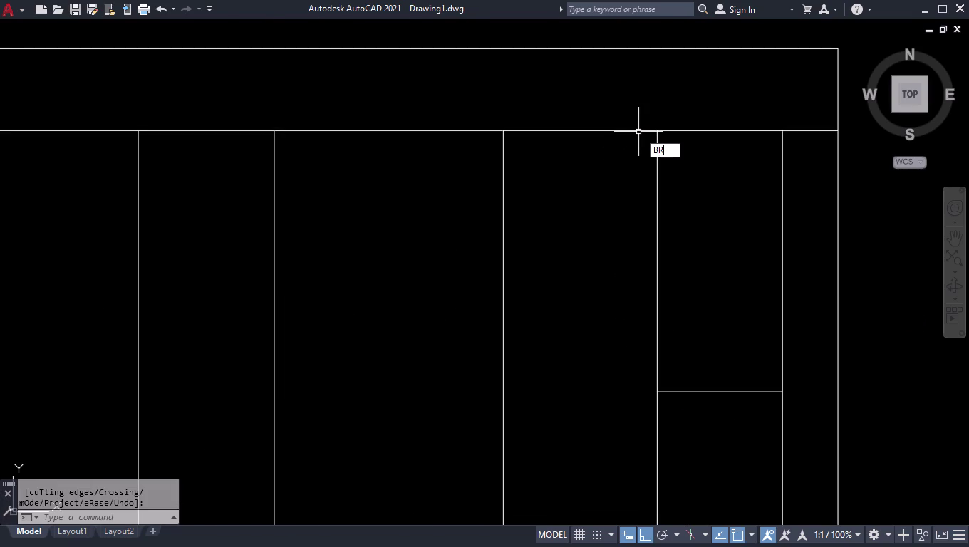
key(Down)
key(Return)
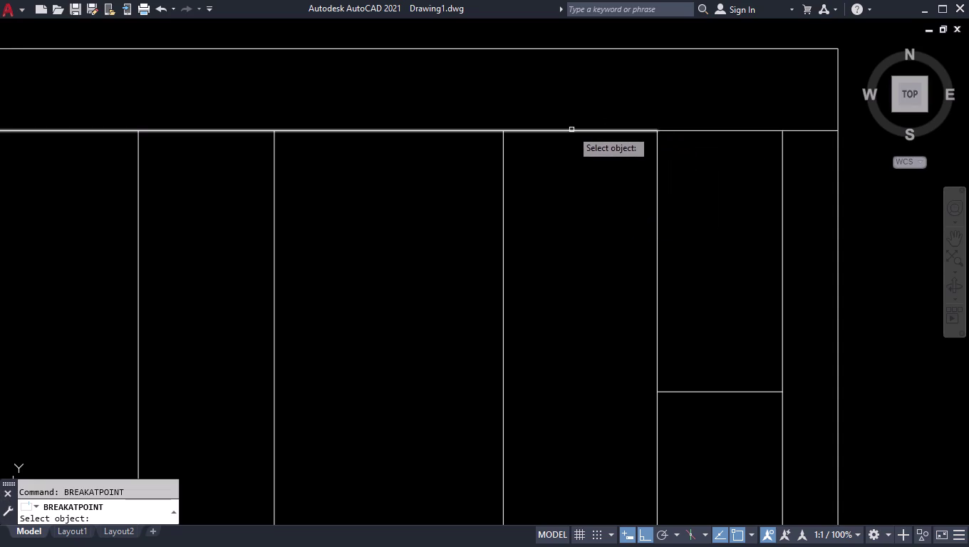
click(571, 129)
click(506, 126)
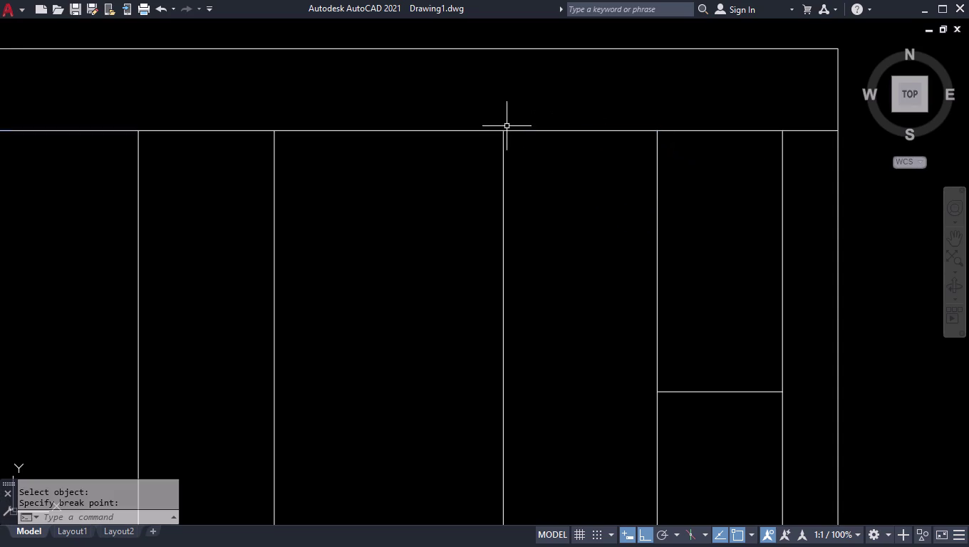
text(O)
text(FF)
key(Return)
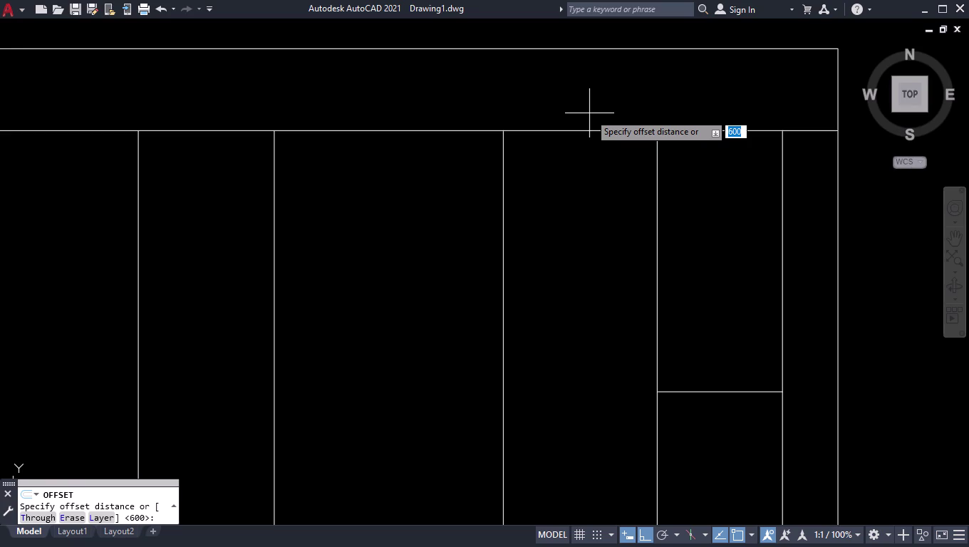
Offset the split top-band edge down 350 and 1200 into the column.
text(35)
text(0)
key(Return)
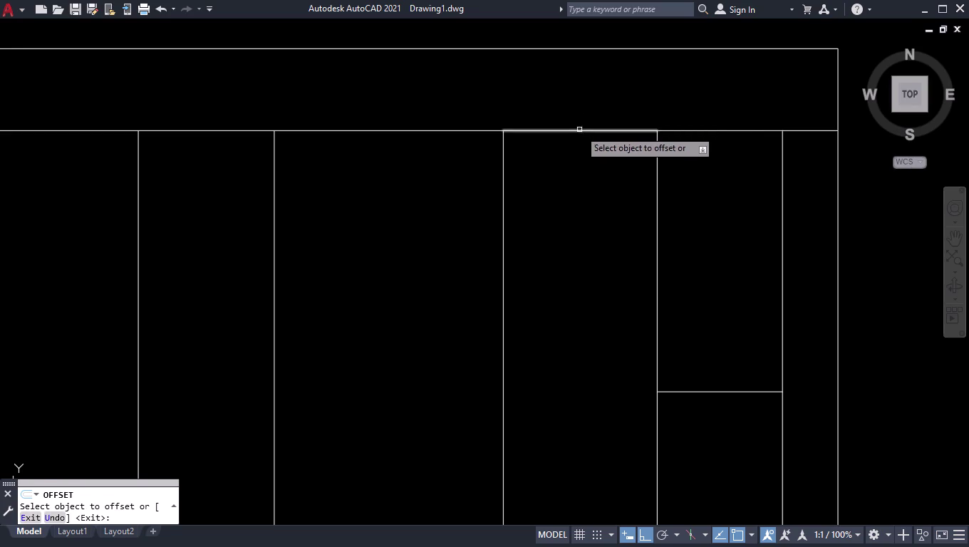
click(579, 129)
click(578, 268)
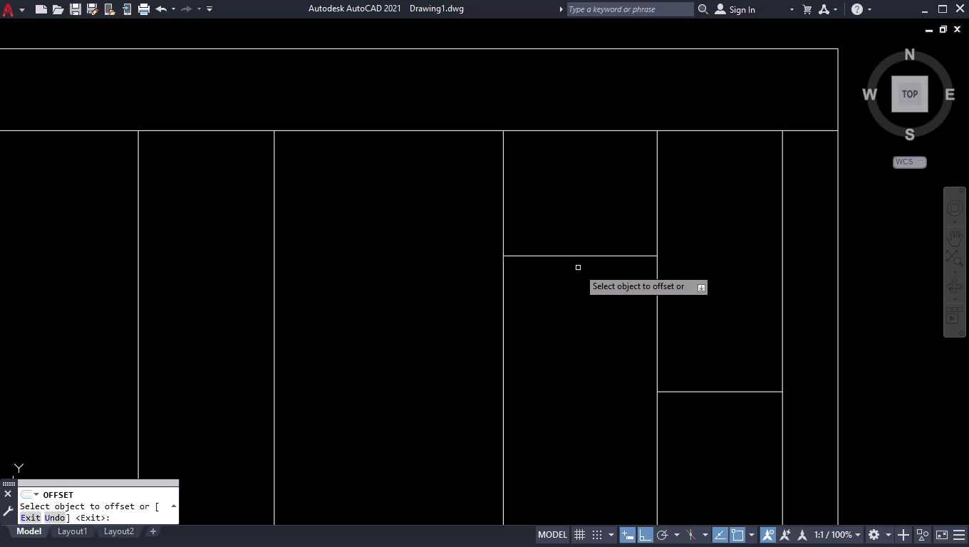
click(555, 130)
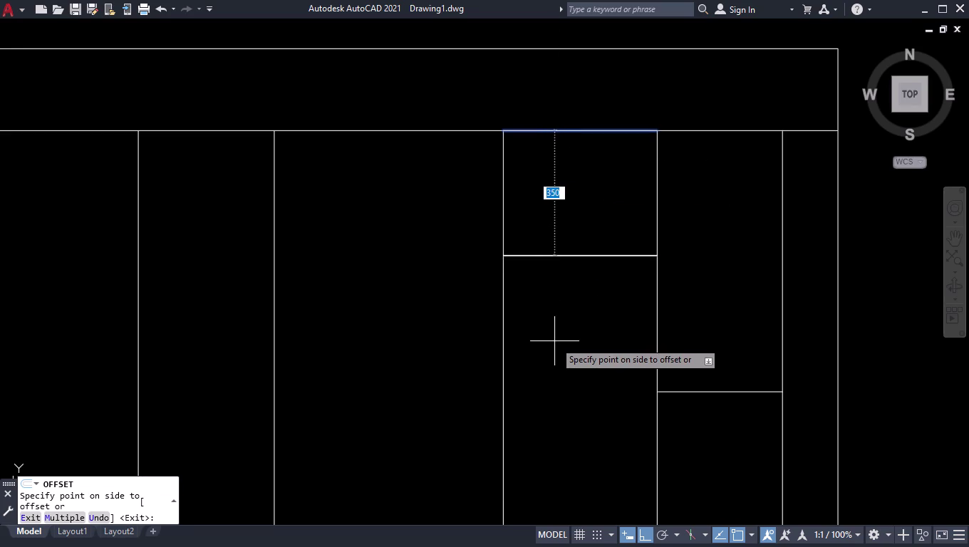
text(1200)
key(Return)
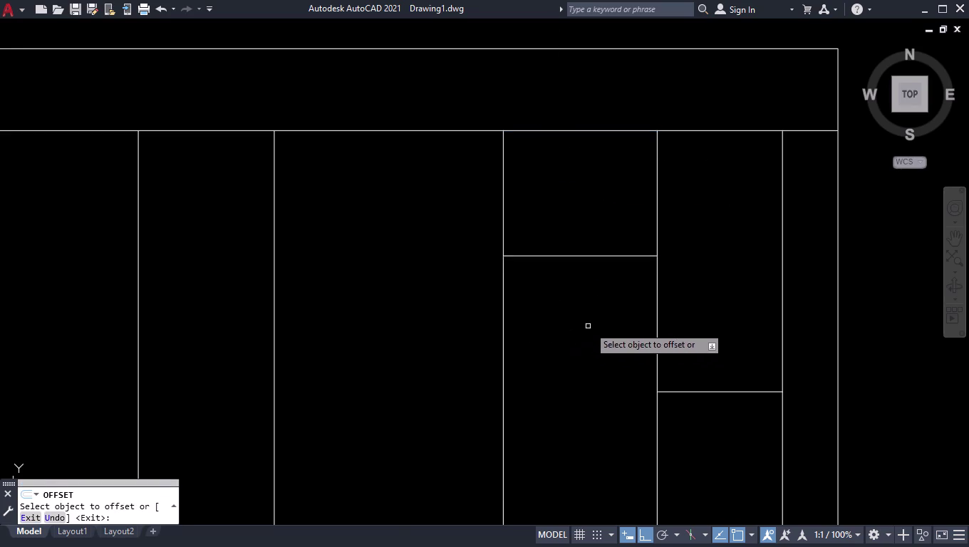
Add two more shelf lines, each 600 below the previous one.
scroll(down, 3)
scroll(up, 3)
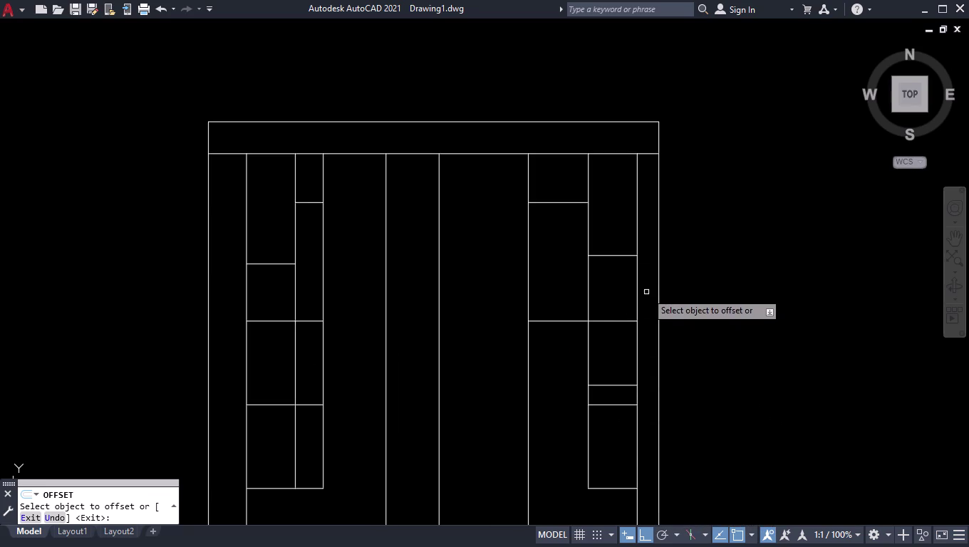
click(560, 321)
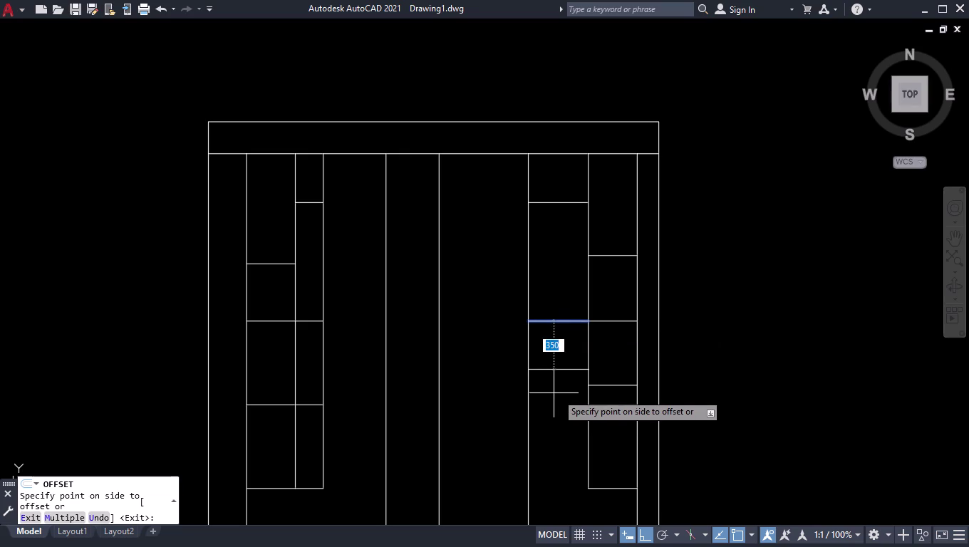
text(600)
key(Return)
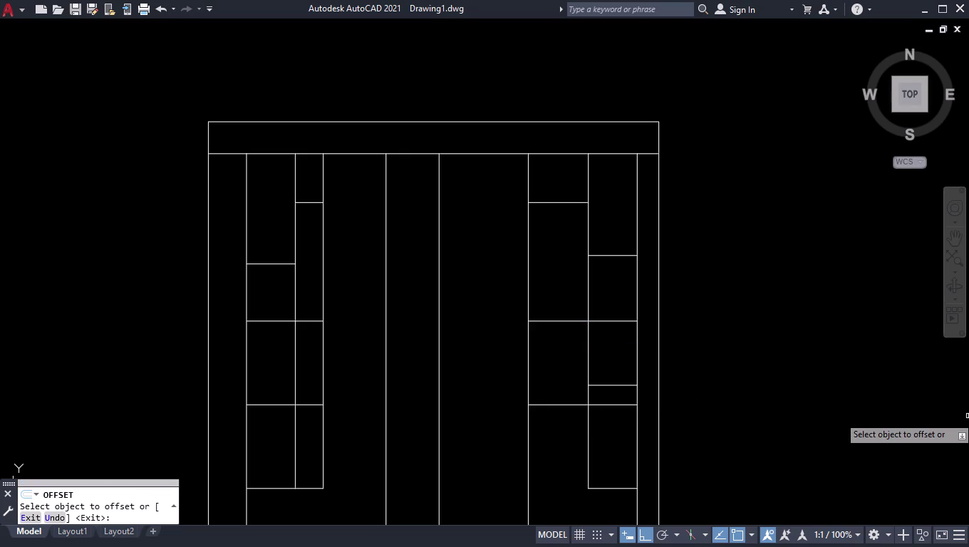
scroll(down, 3)
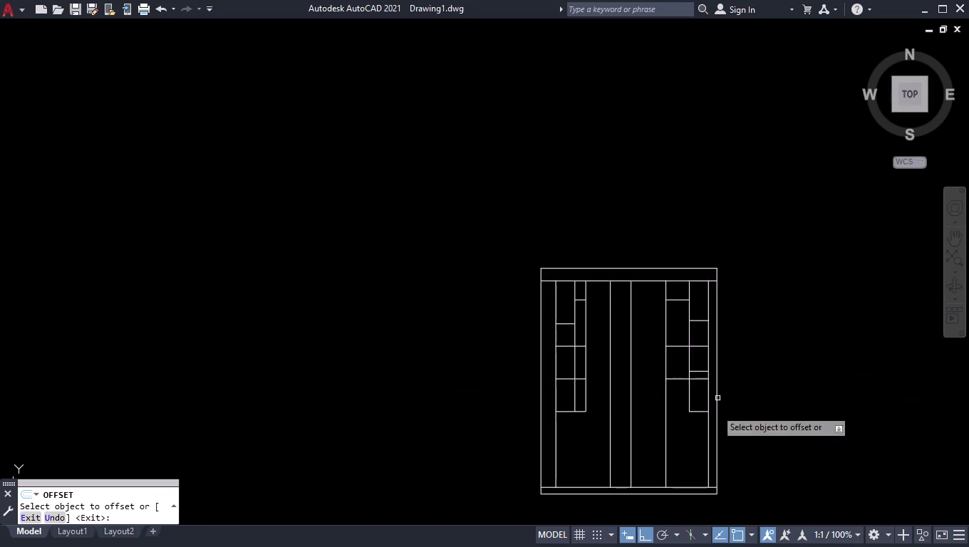
scroll(up, 3)
drag(595, 275, 595, 282)
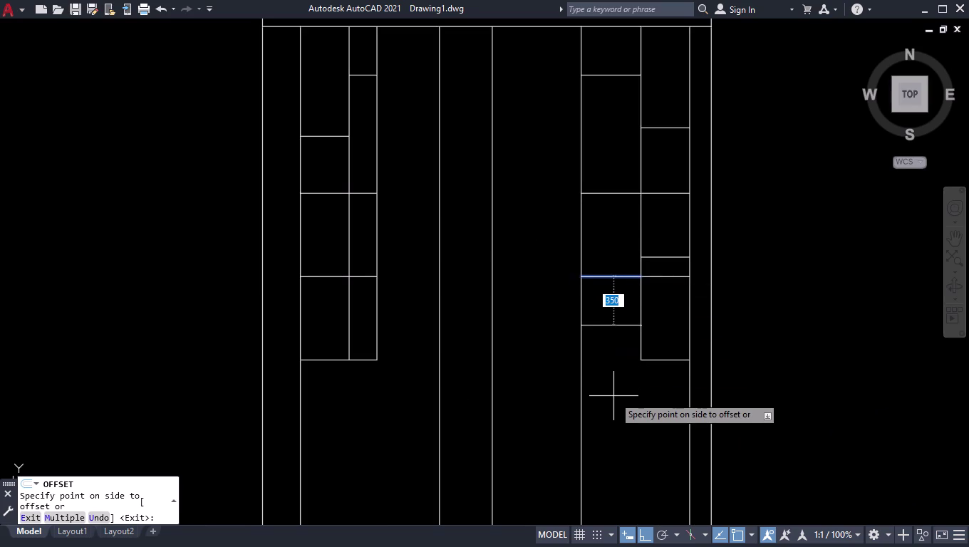
text(600)
key(Return)
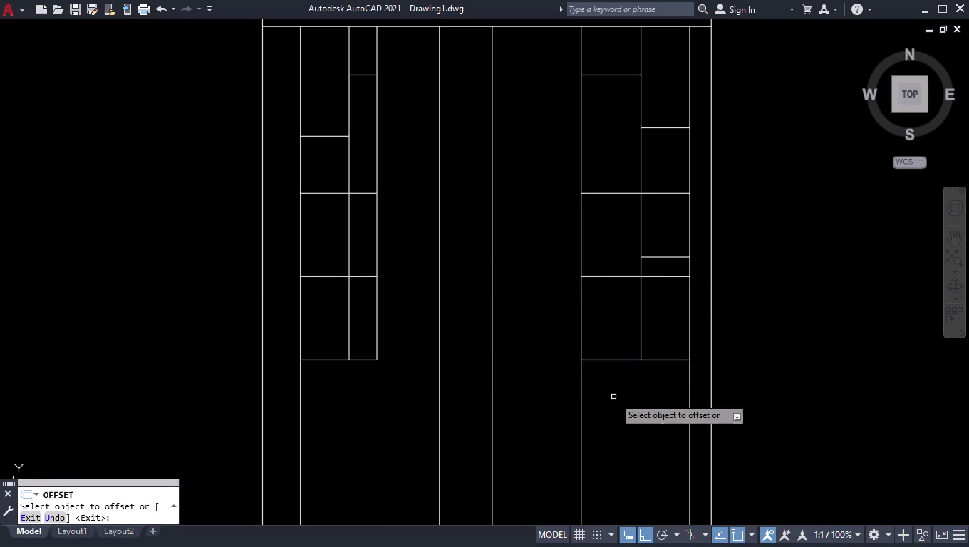
key(Return)
Trim the column line pieces below the bottom shelf.
text(TR)
key(Return)
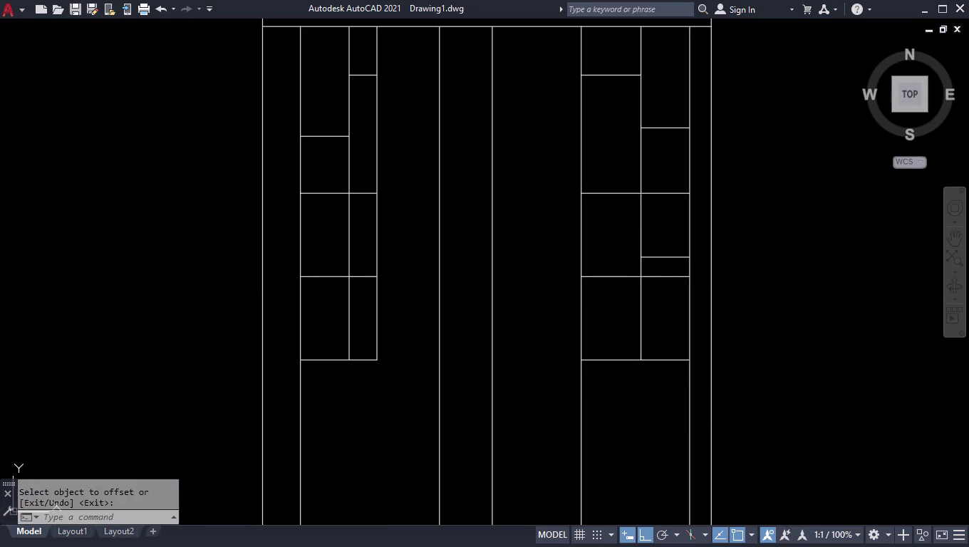
click(614, 397)
click(571, 459)
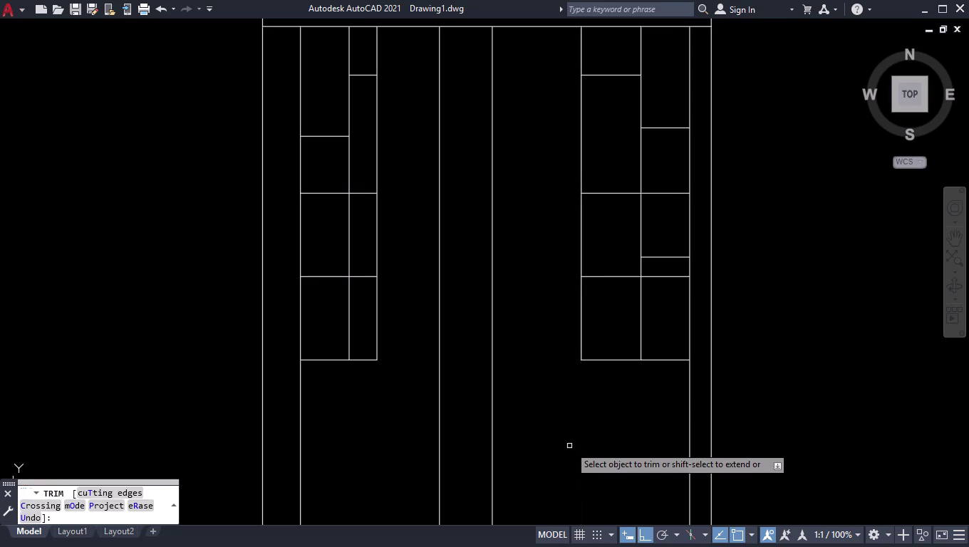
Finish trimming the column lines below the lowest shelf and check the result.
key(space)
scroll(down, 3)
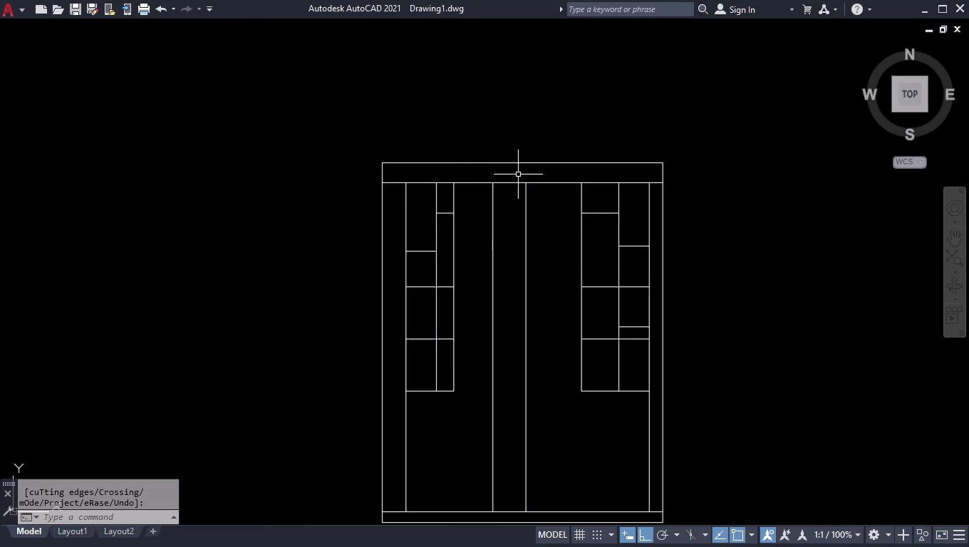
scroll(up, 3)
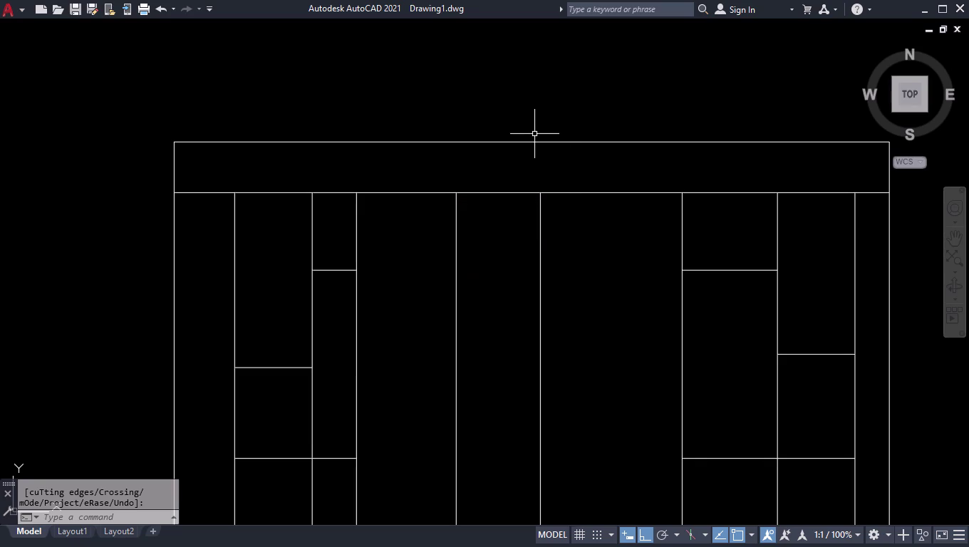
Offset the middle top-band edge 350 and 600 downward across the central columns.
text(OFF)
key(Return)
text(35)
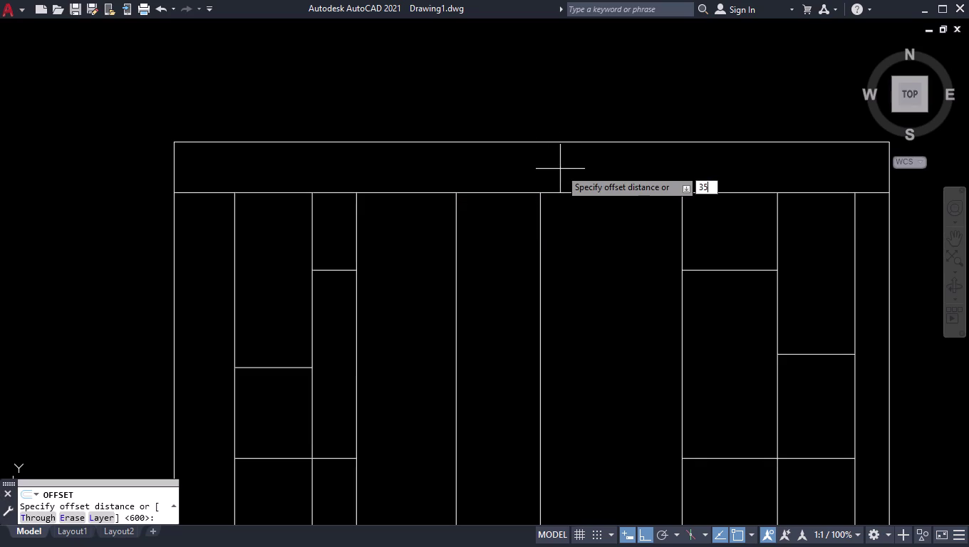
text(0)
key(Return)
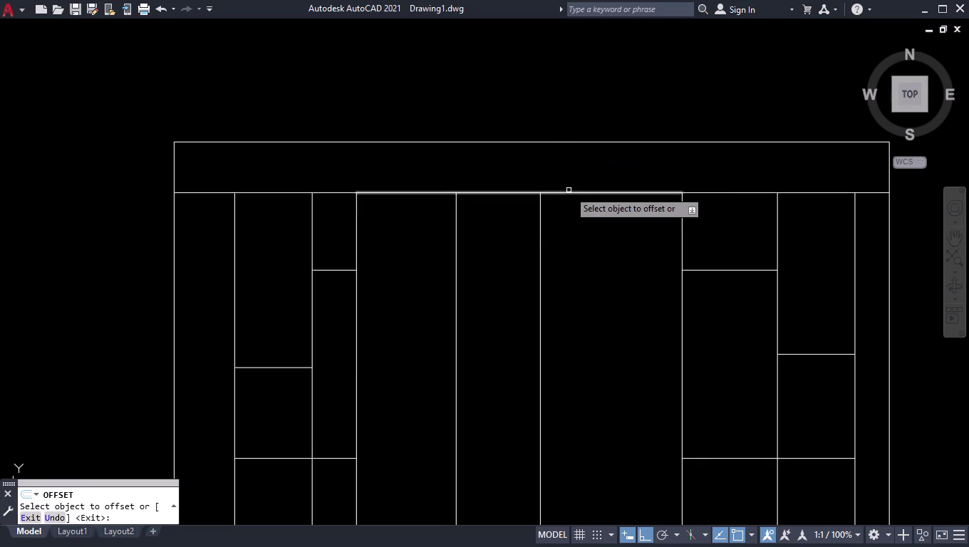
click(568, 192)
click(592, 309)
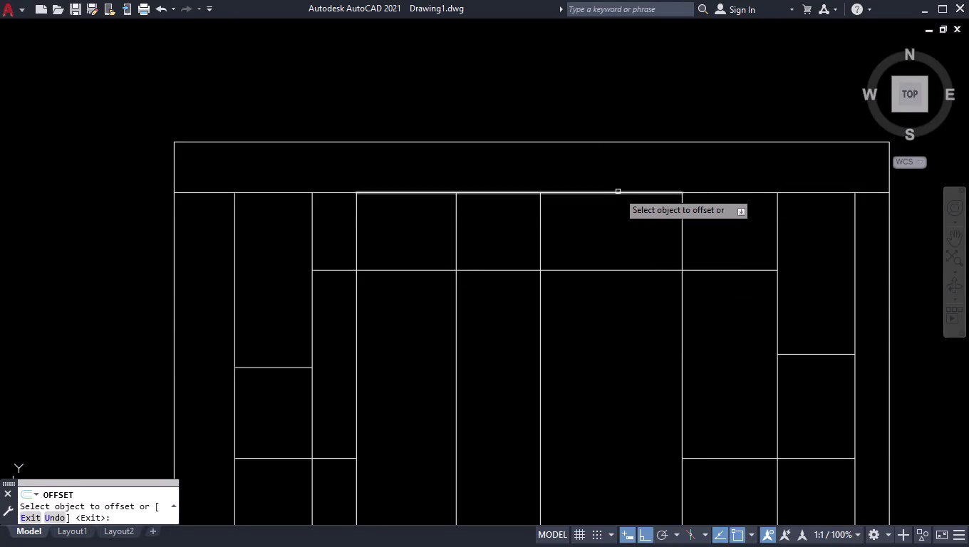
drag(617, 191, 618, 201)
text(600)
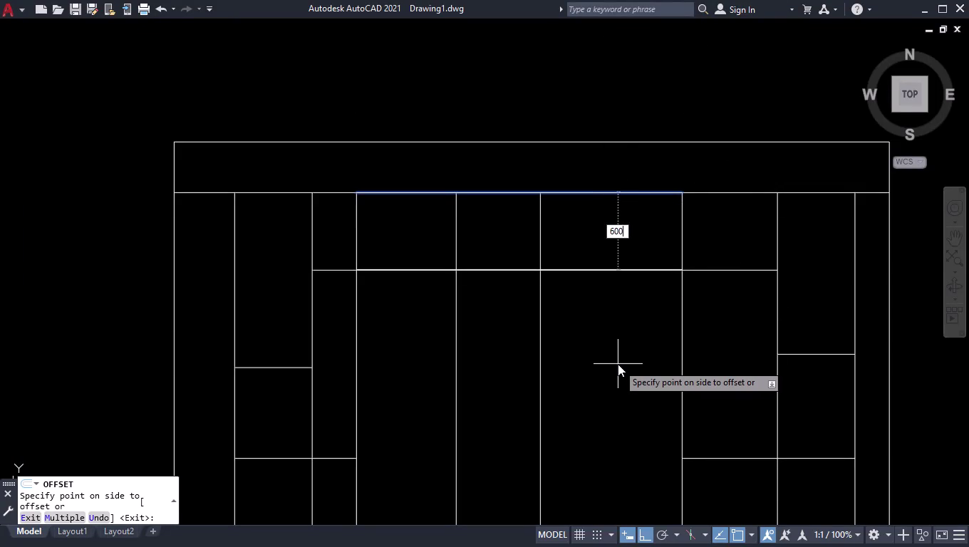
key(Return)
key(Return)
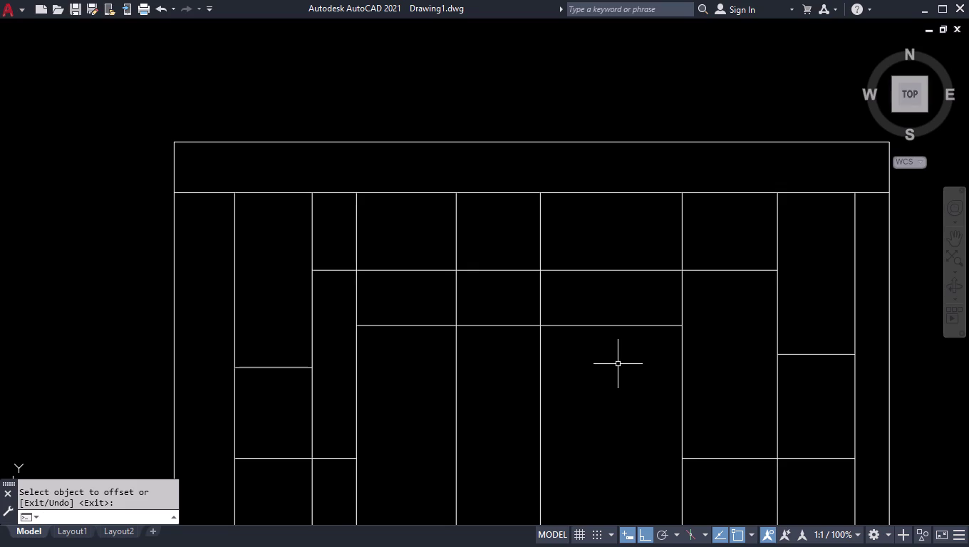
key(space)
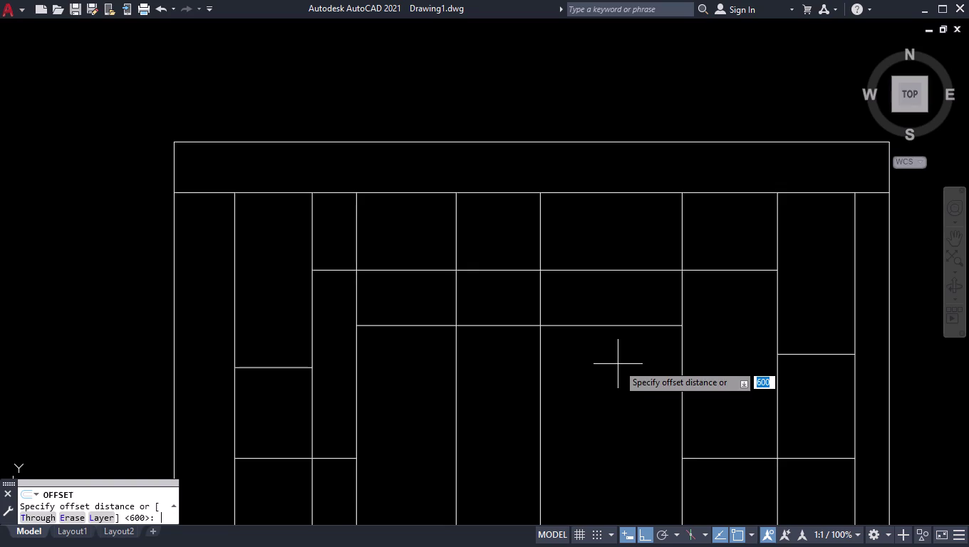
Offset the central shelf line 30 downward to give the shelf thickness.
text(30)
key(Return)
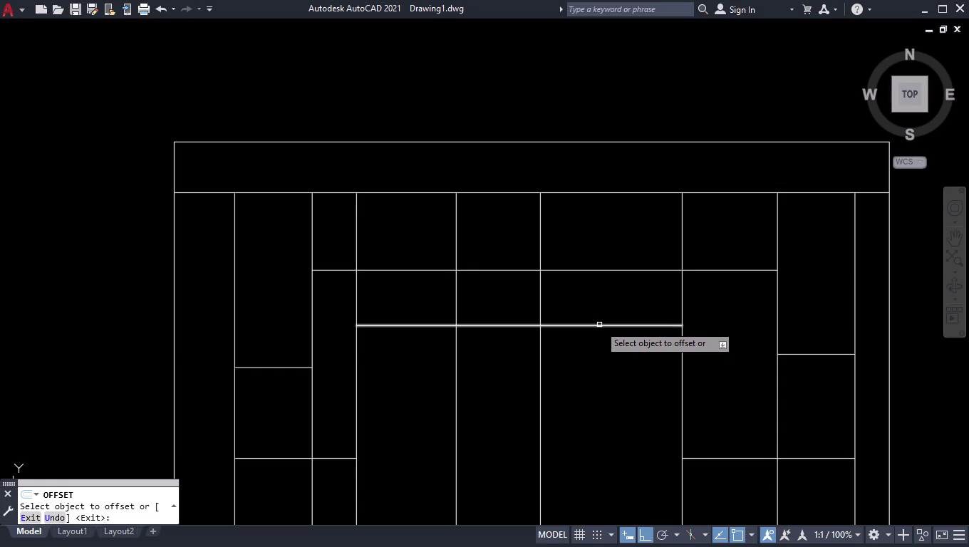
click(599, 324)
click(605, 364)
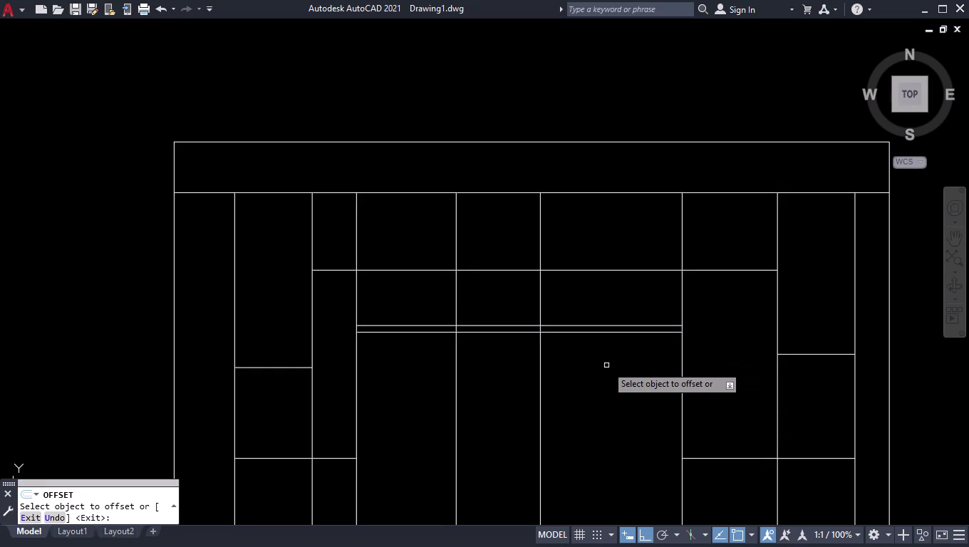
click(617, 325)
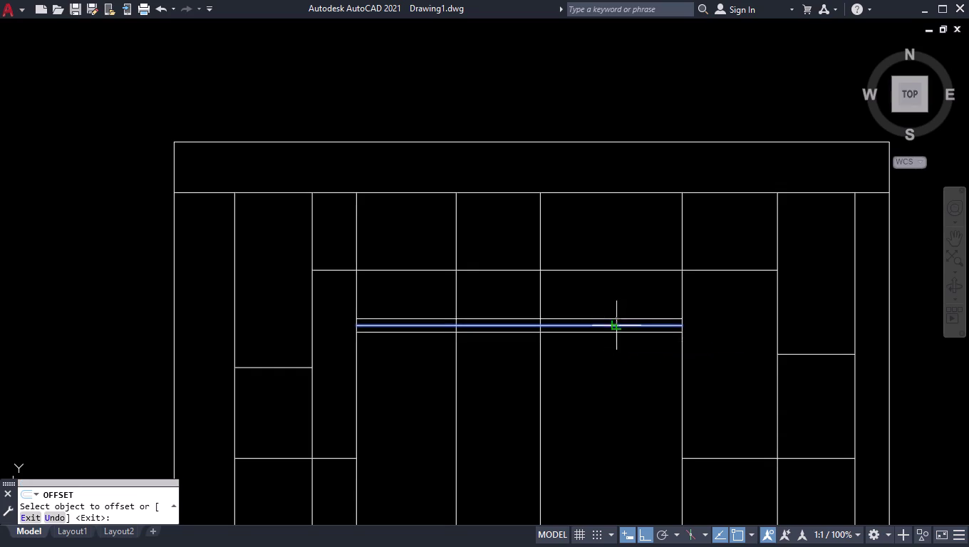
text(20)
key(Return)
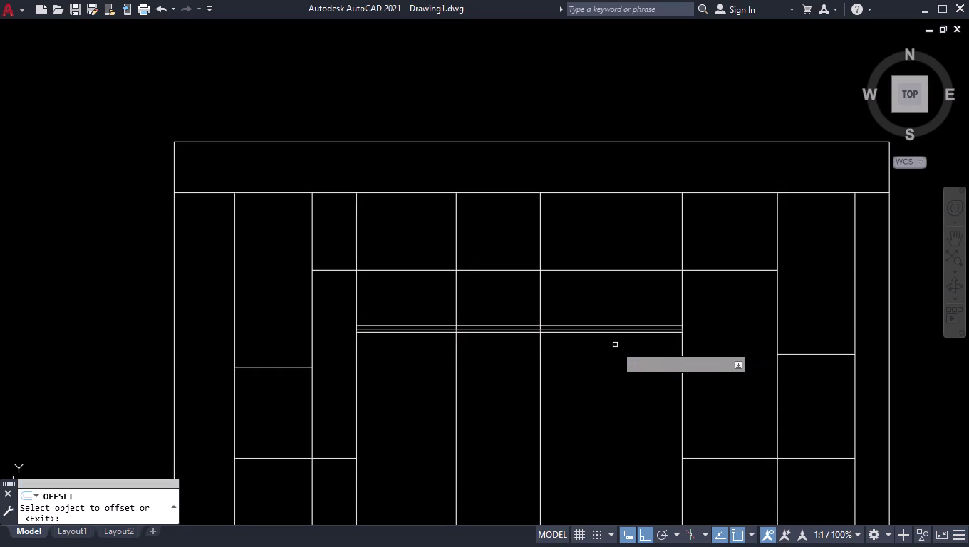
key(space)
Delete the surplus shelf line copy.
click(605, 333)
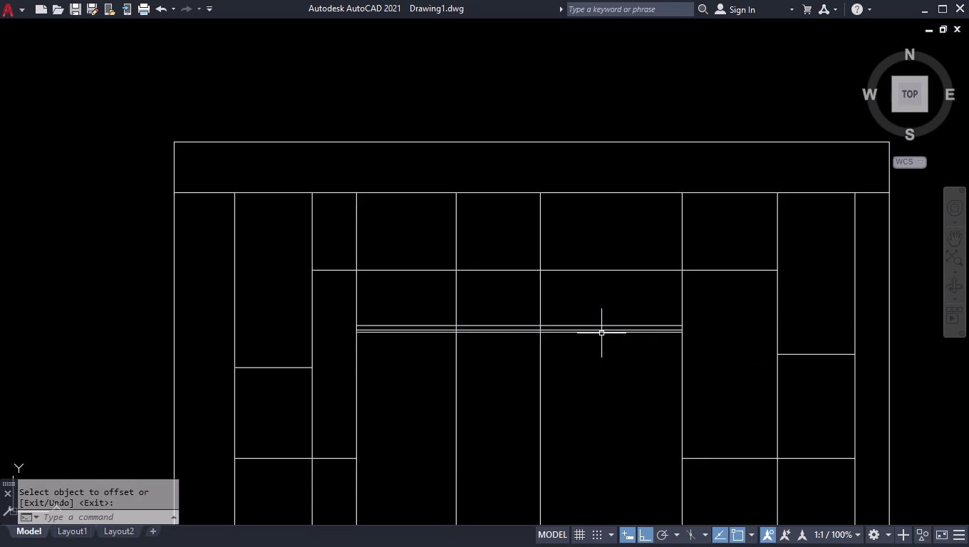
click(601, 334)
key(Delete)
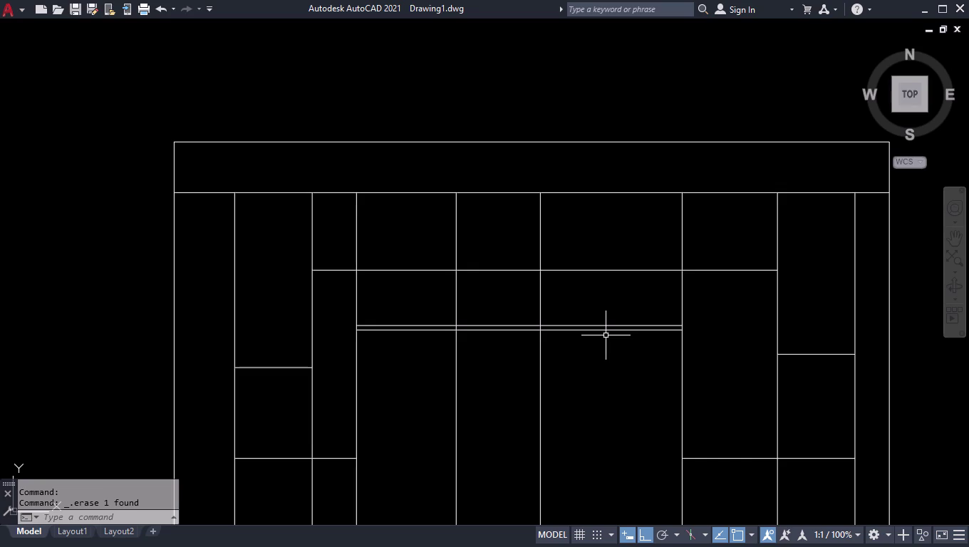
scroll(down, 3)
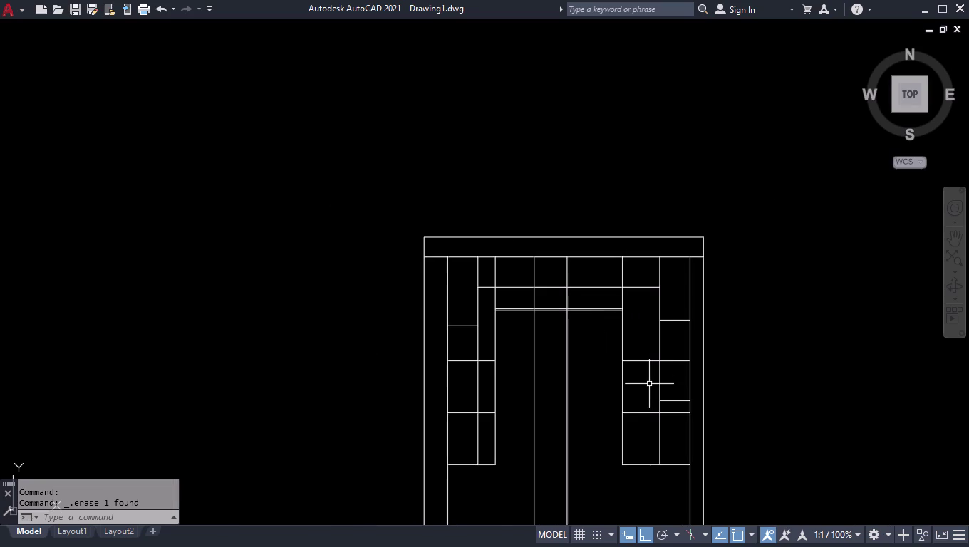
Trim the two column lines below the central upper shelf to open the bay.
scroll(up, 3)
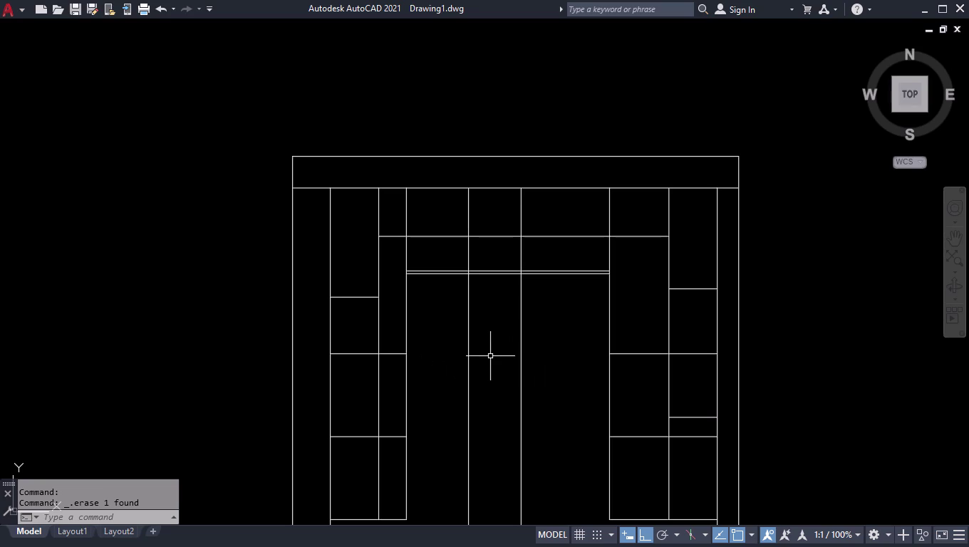
text(TR)
key(Return)
click(439, 342)
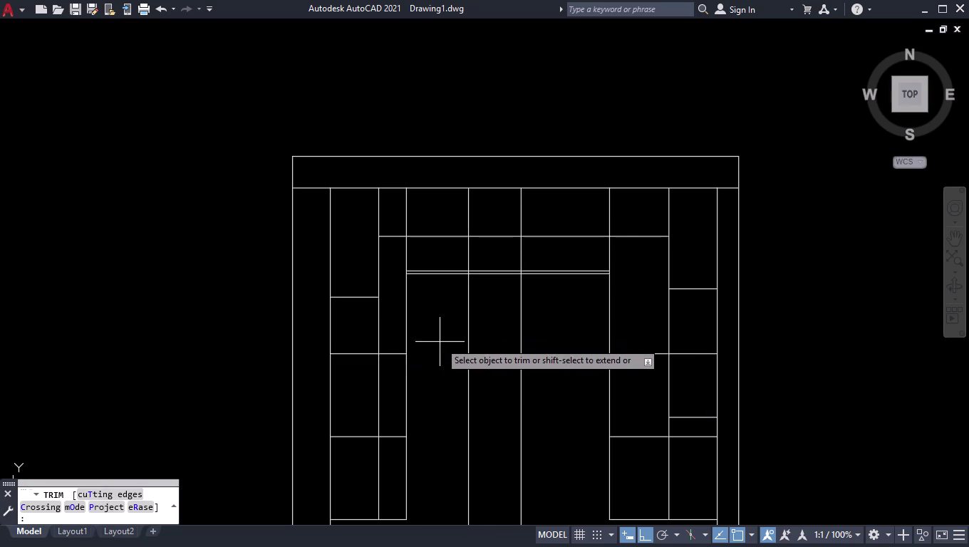
click(561, 343)
key(Return)
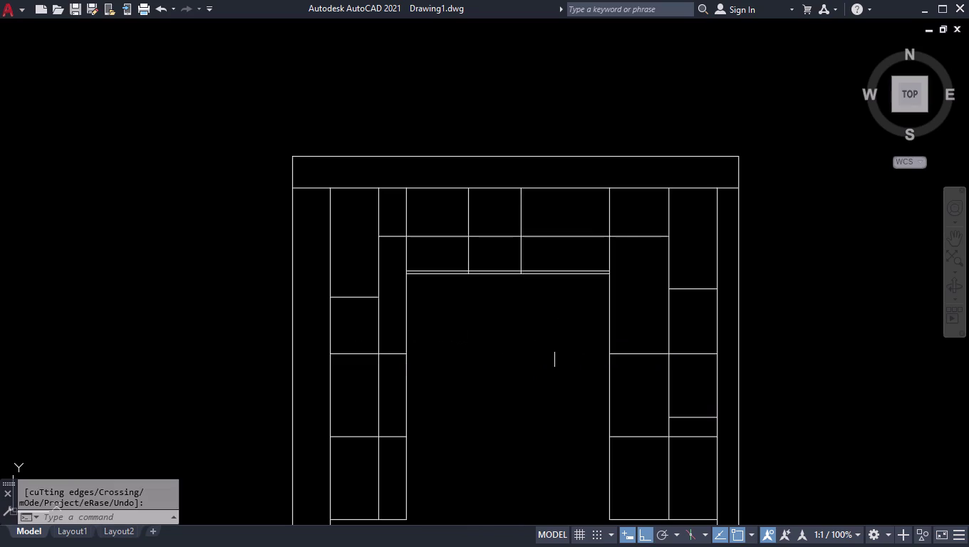
scroll(up, 3)
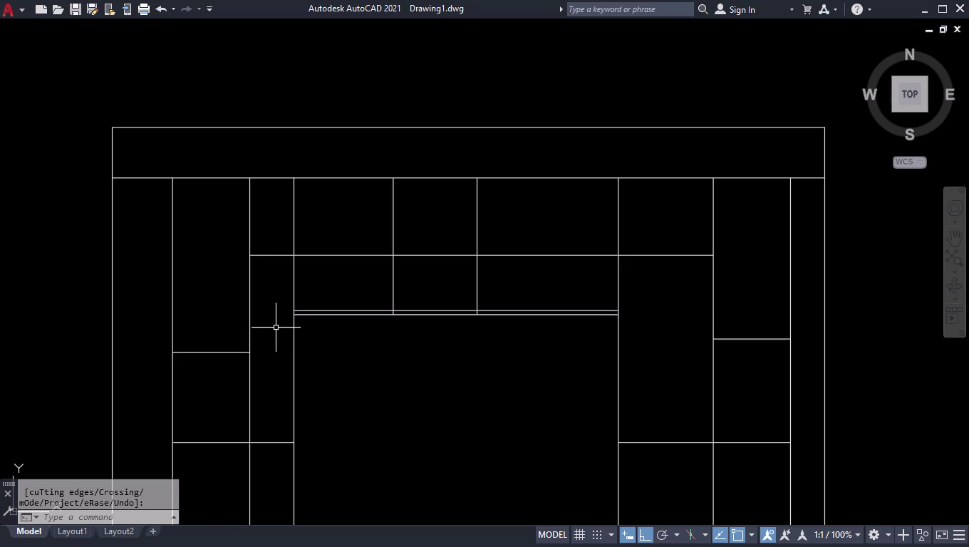
key(space)
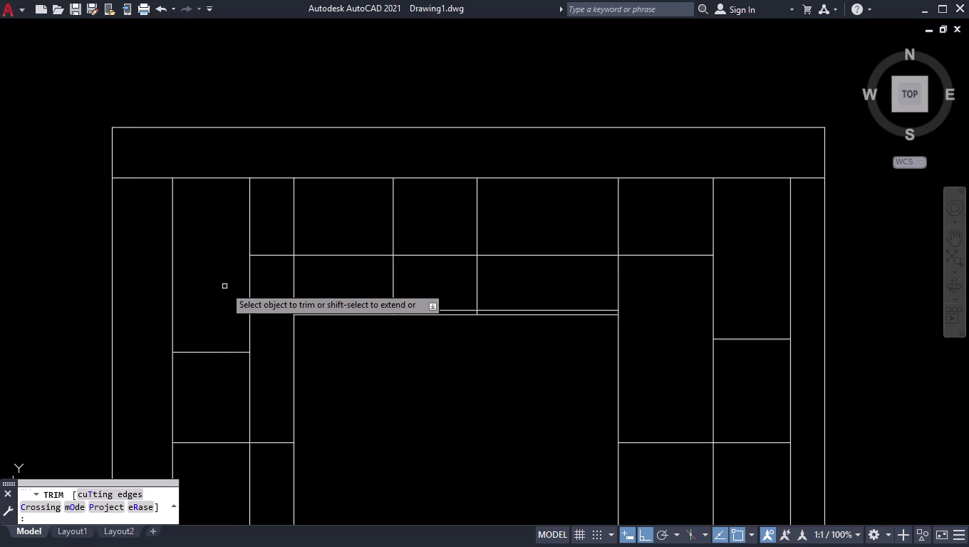
key(space)
Offset the vertical line left of the central opening 10 units to its left.
key(space)
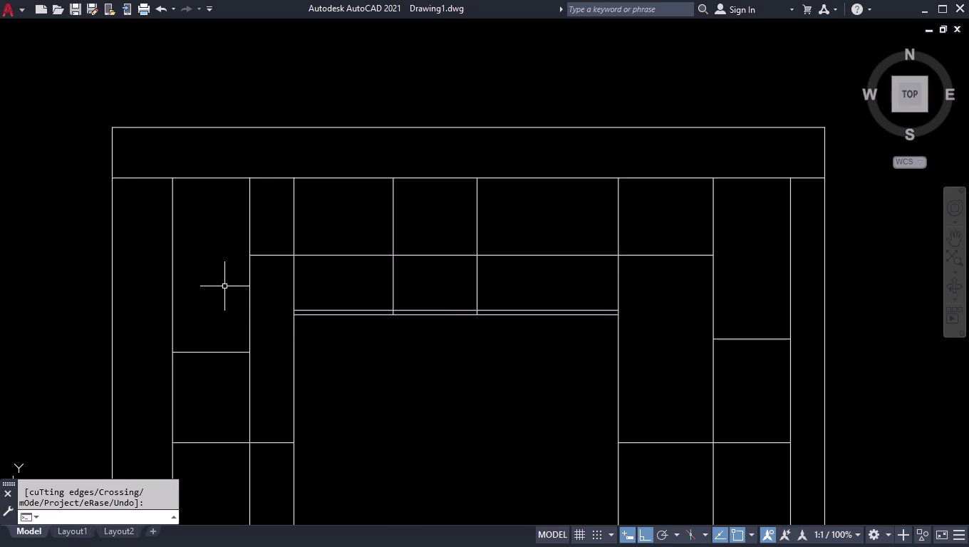
text(OFF)
key(Return)
text(10)
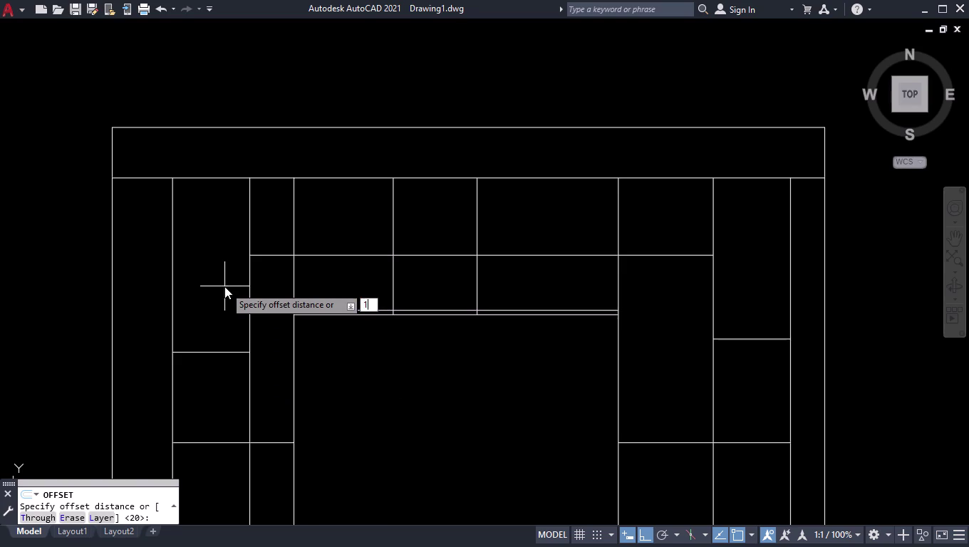
key(Return)
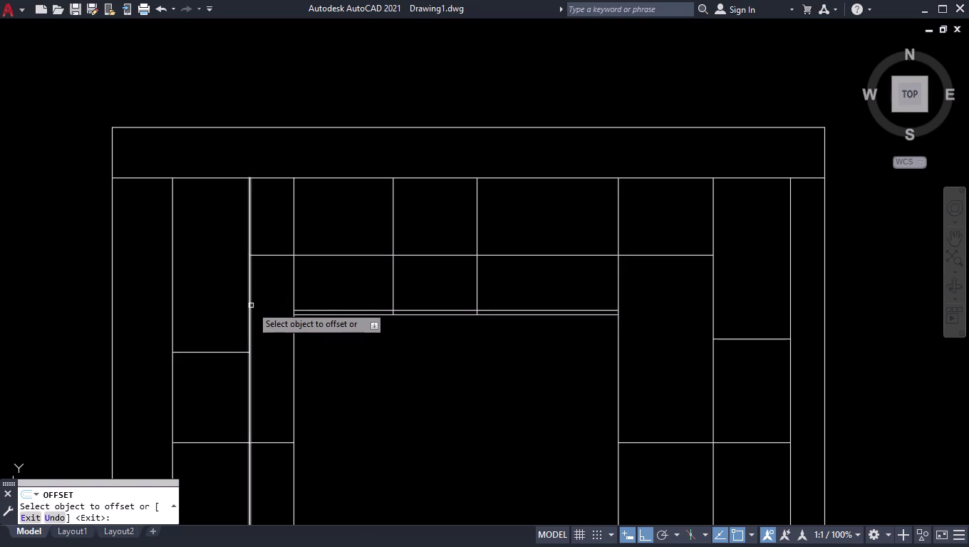
click(251, 305)
click(226, 305)
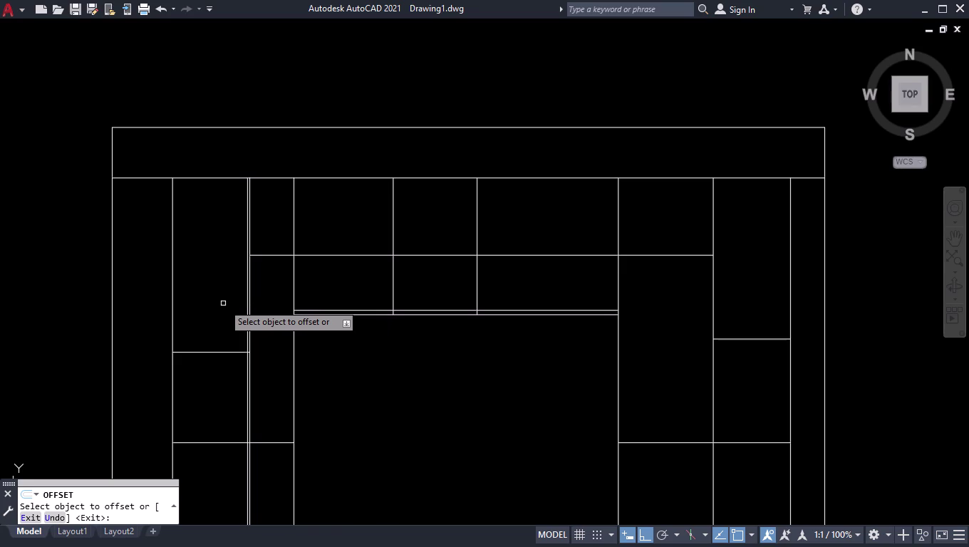
Offset the opening's vertical edge by 20, then the new line by 50.
click(293, 287)
text(2)
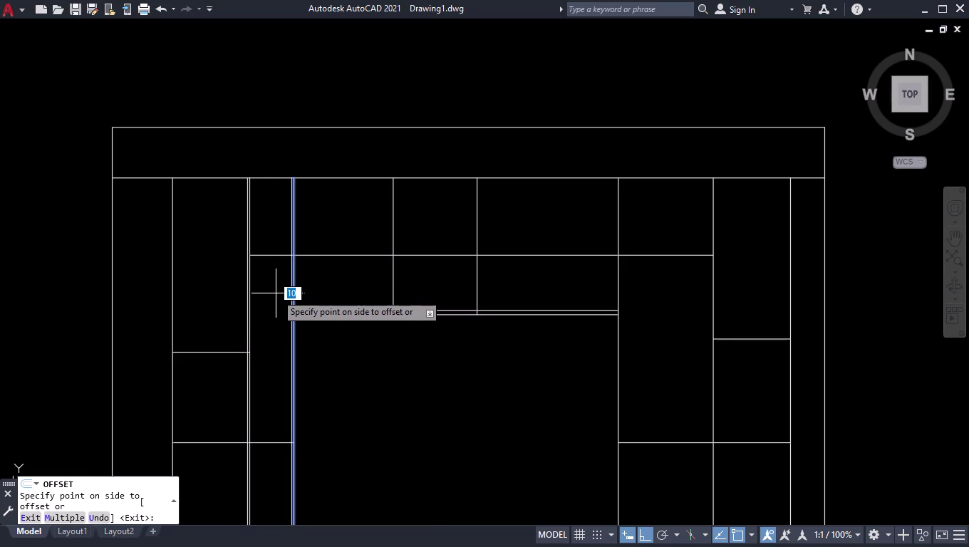
text(0)
key(Return)
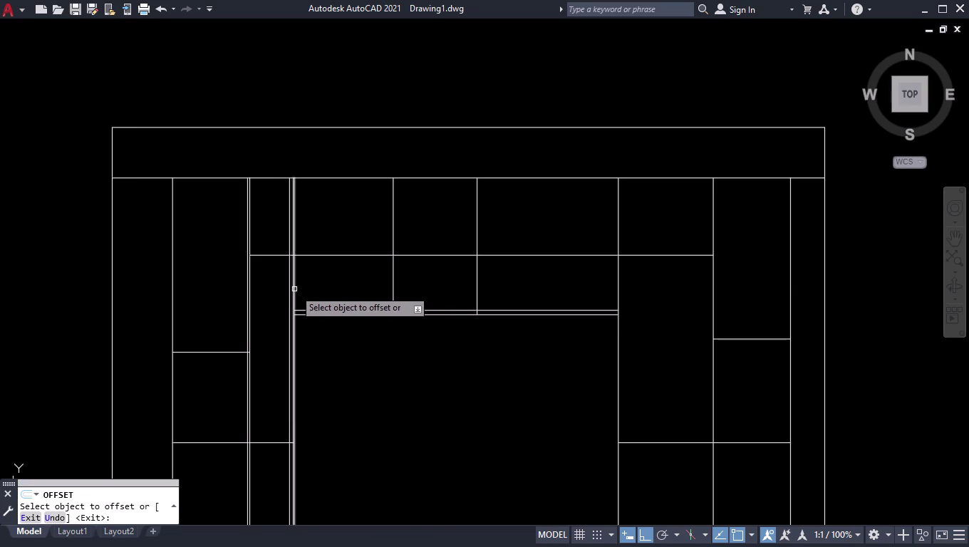
click(294, 289)
text(5)
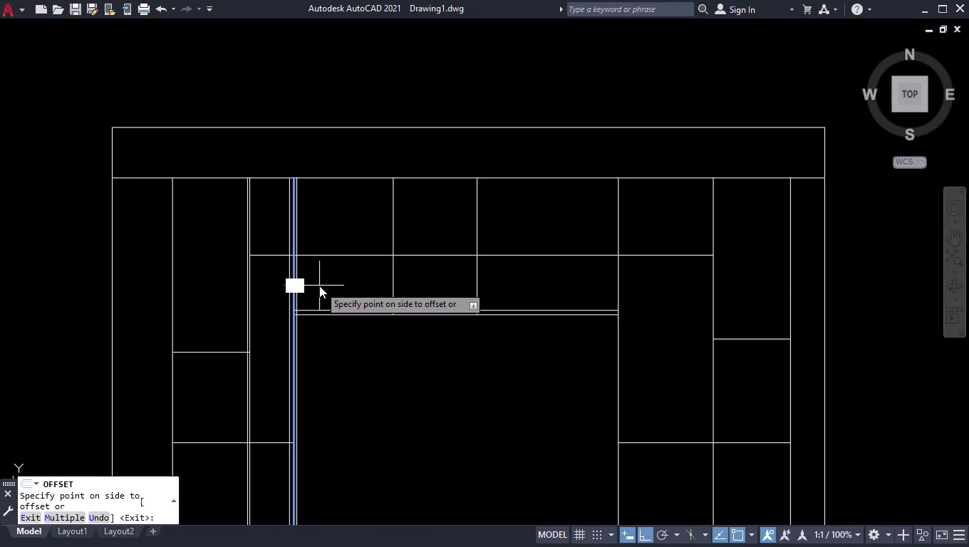
text(0)
key(Return)
key(space)
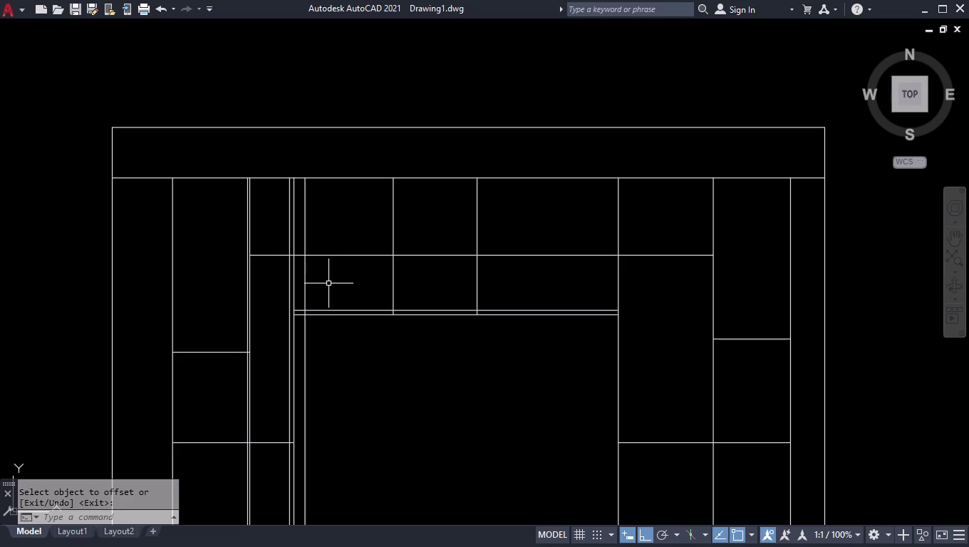
scroll(down, 3)
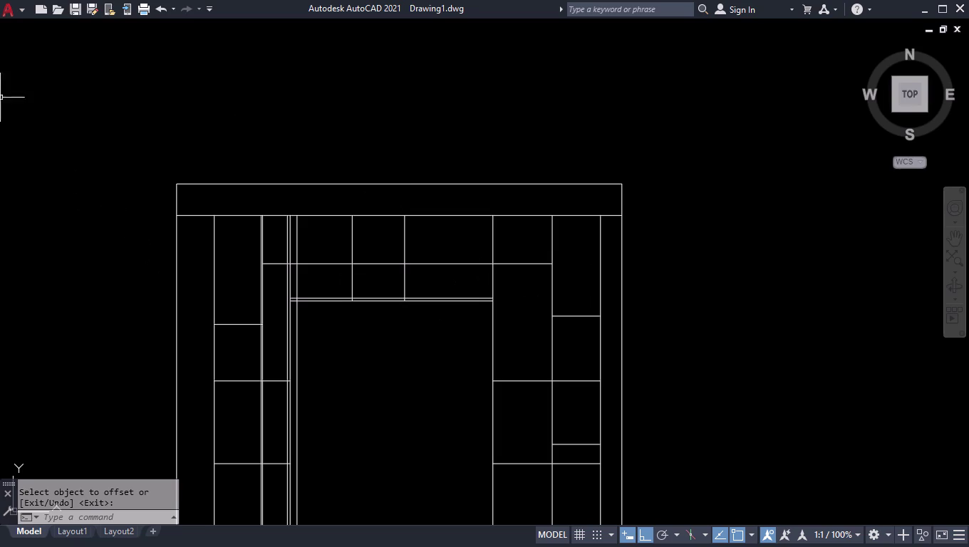
scroll(down, 3)
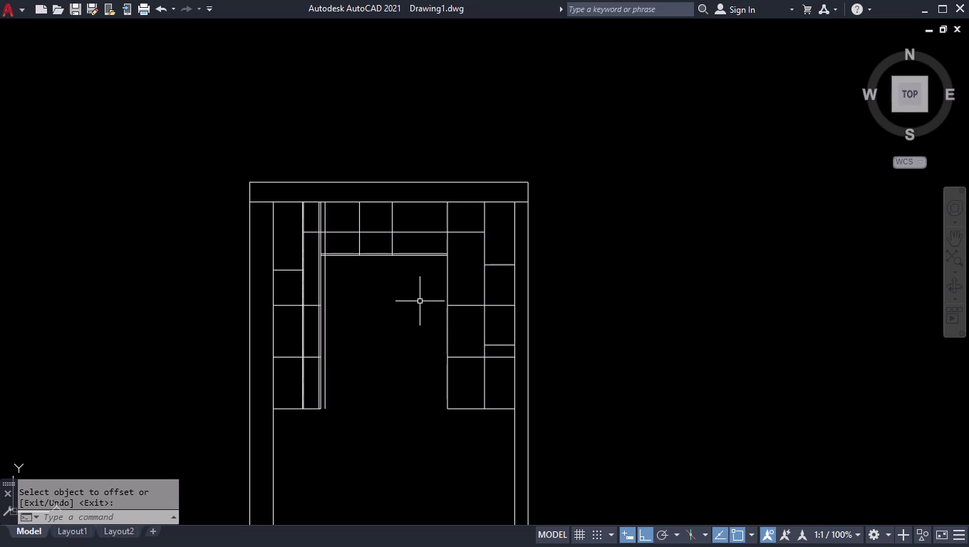
scroll(up, 3)
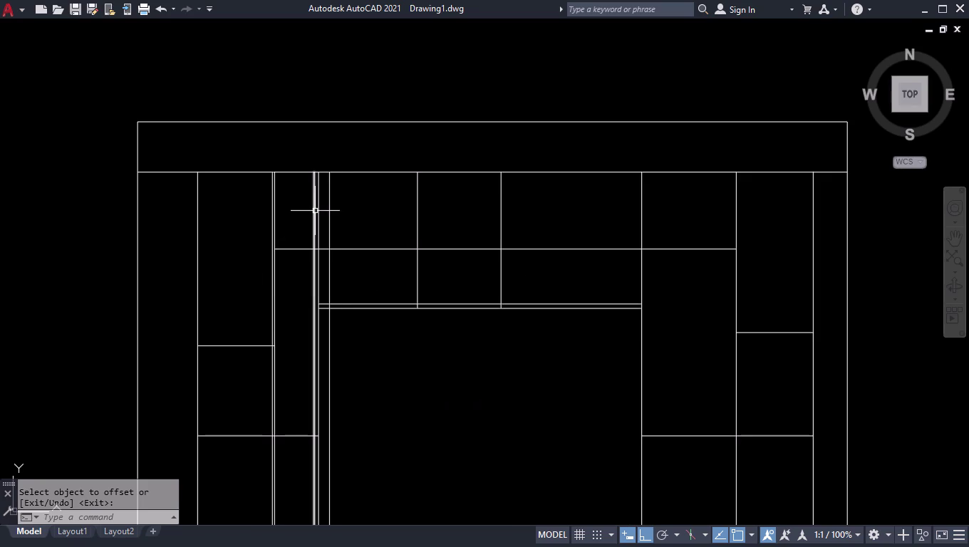
scroll(up, 3)
Place a trial 250 linear dimension with DLI.
text(DL)
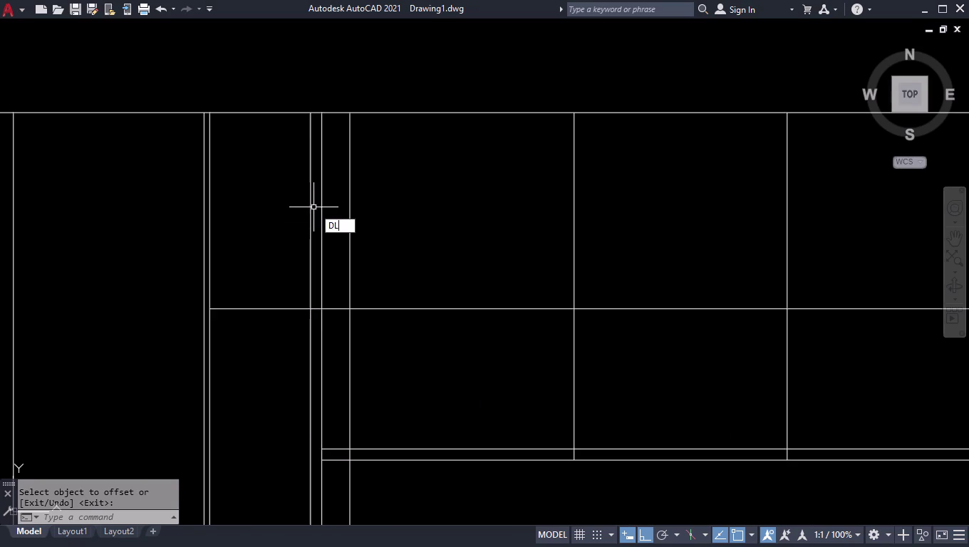
text(I)
key(Return)
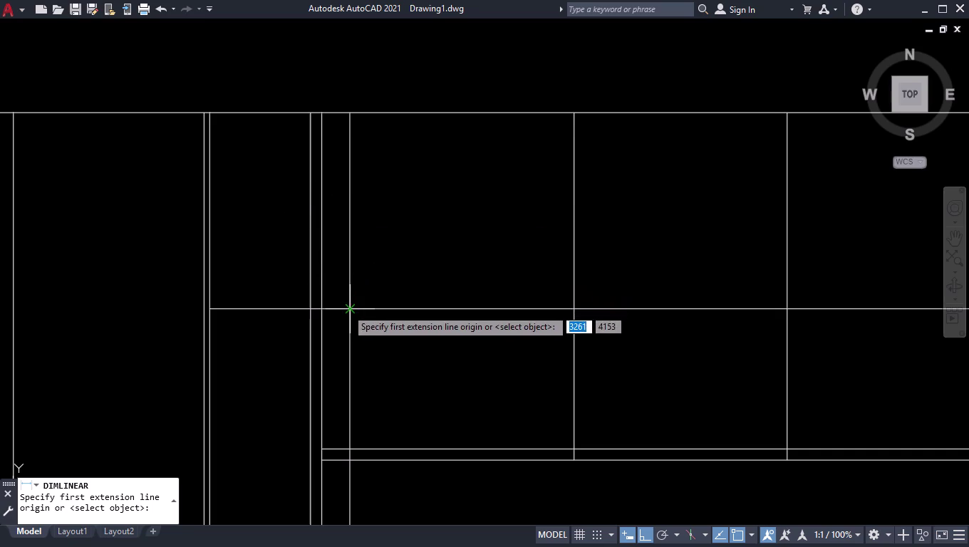
click(347, 310)
click(208, 309)
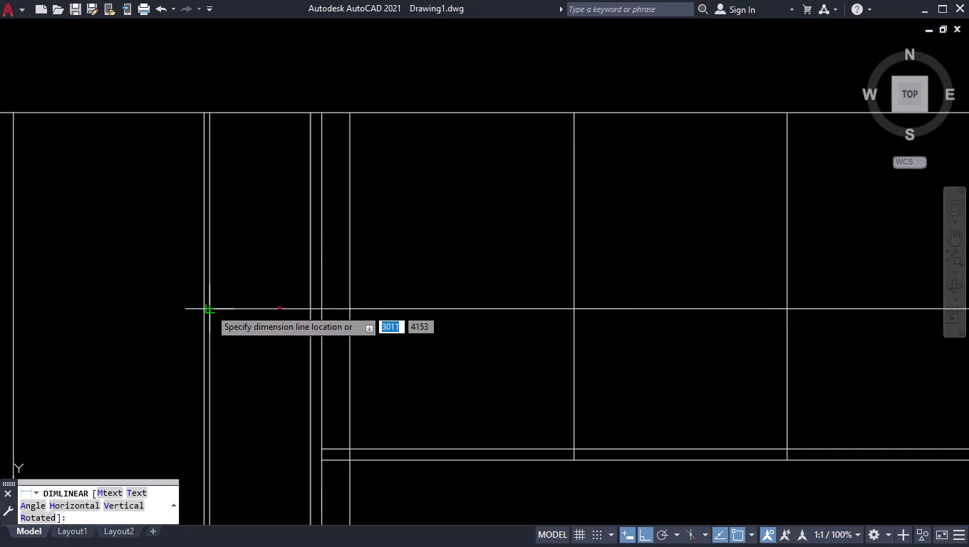
click(233, 335)
Erase the test 250 dimension and call up the dimension style settings.
scroll(up, 3)
scroll(up, 3)
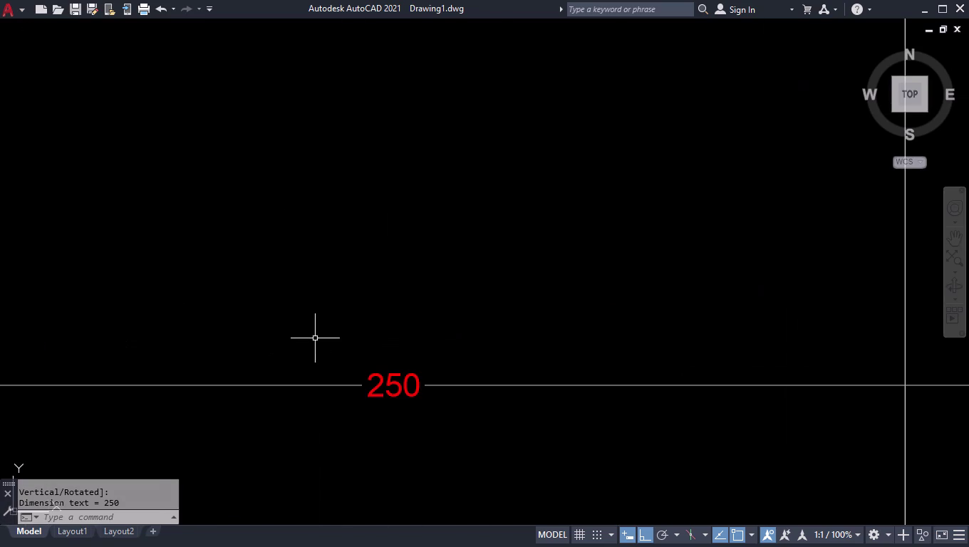
click(606, 316)
click(376, 449)
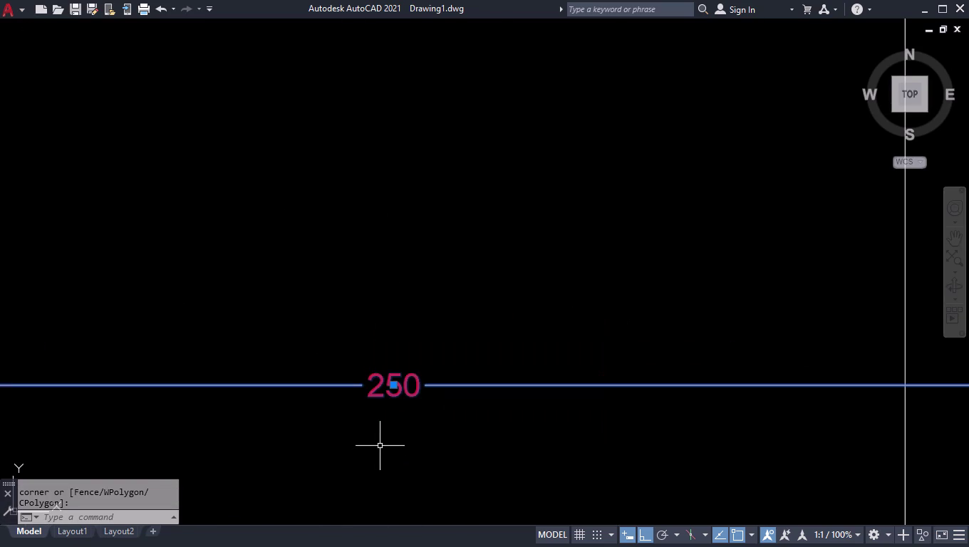
key(Delete)
scroll(down, 3)
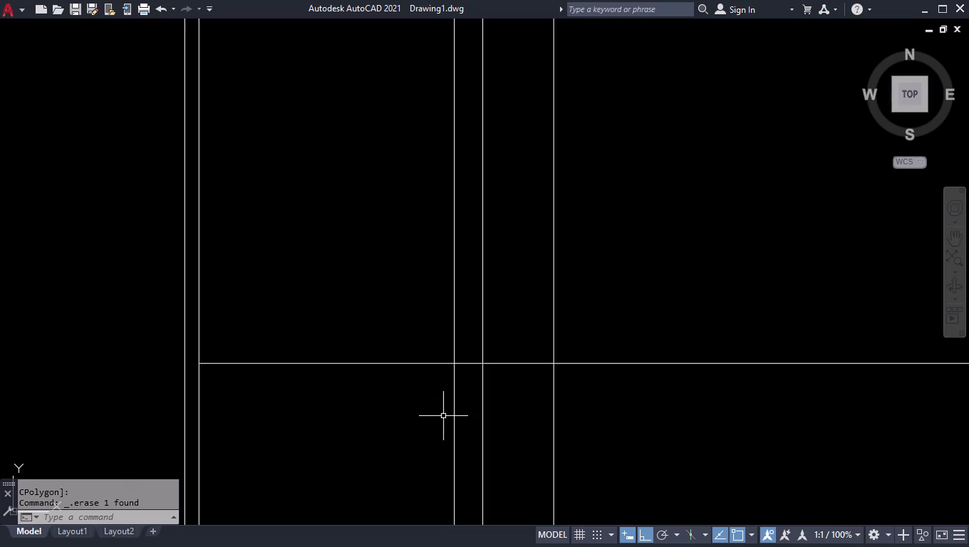
key(d)
key(Return)
Set the ISO-25 text height to 5, save the style, and close the manager.
click(606, 250)
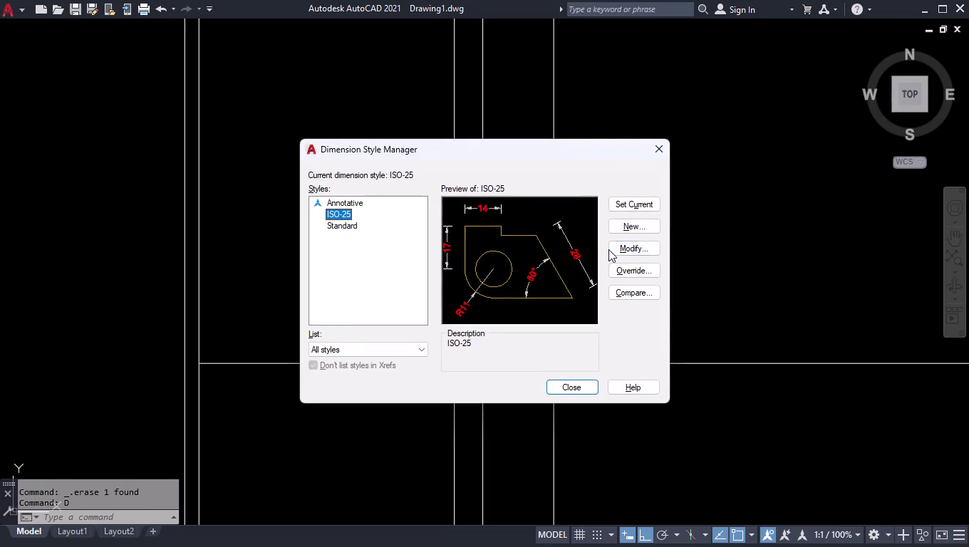
click(611, 247)
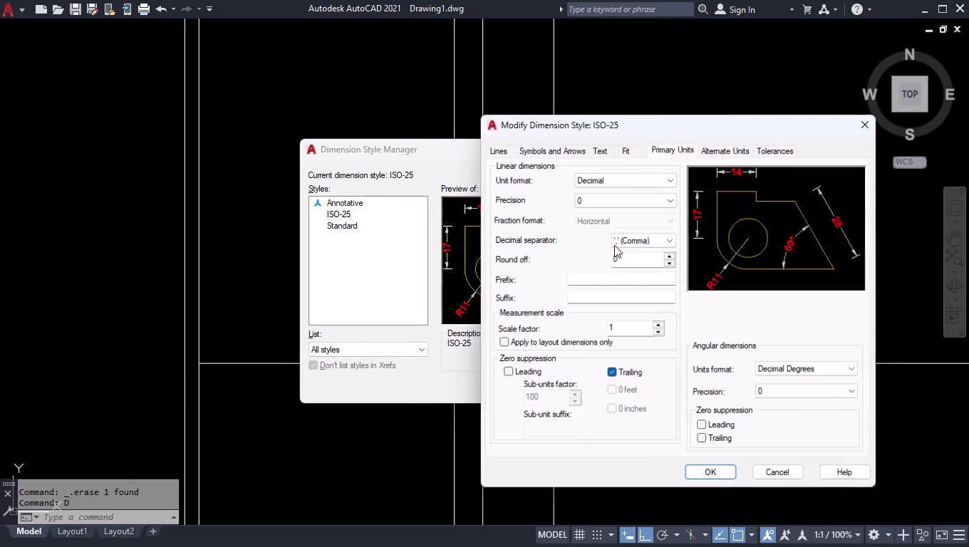
click(609, 149)
drag(645, 248, 590, 255)
key(1)
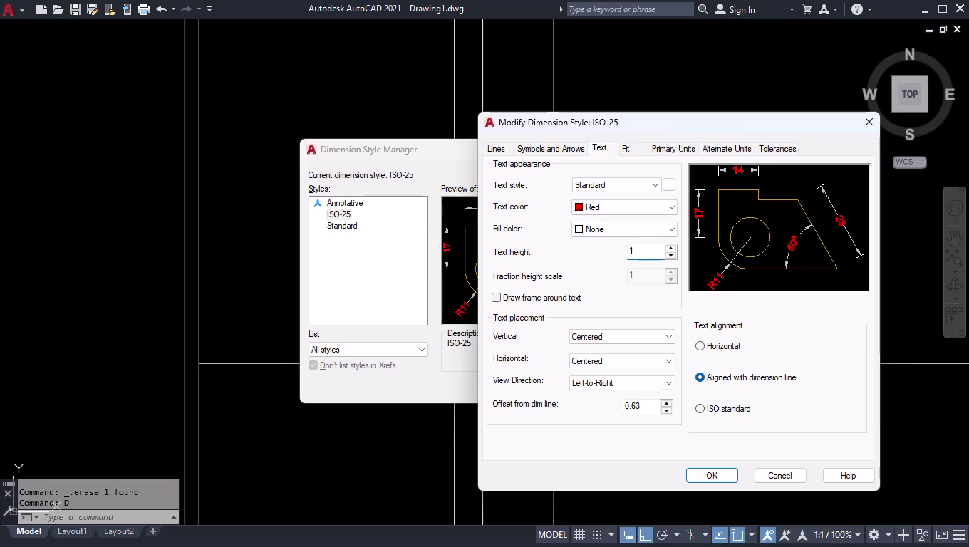
key(BackSpace)
key(5)
key(Return)
click(721, 479)
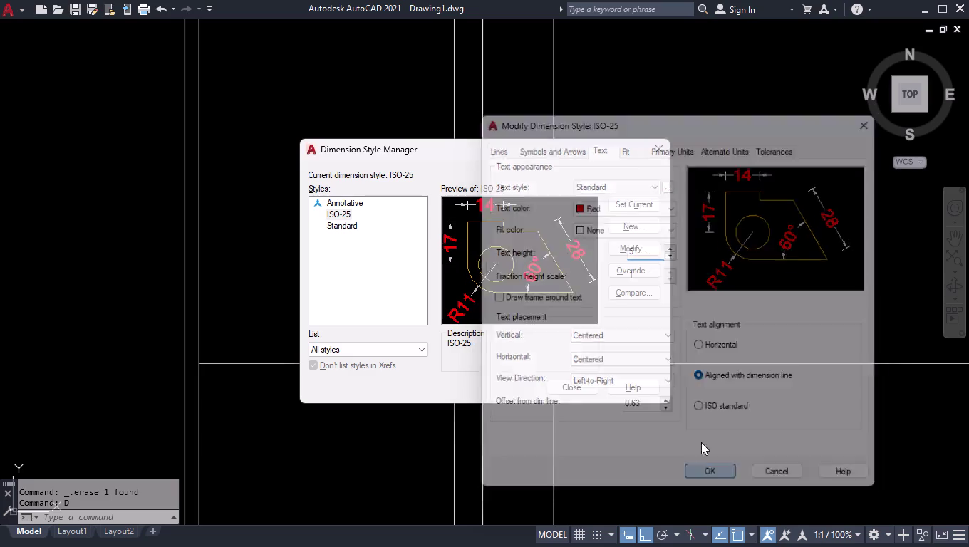
click(635, 202)
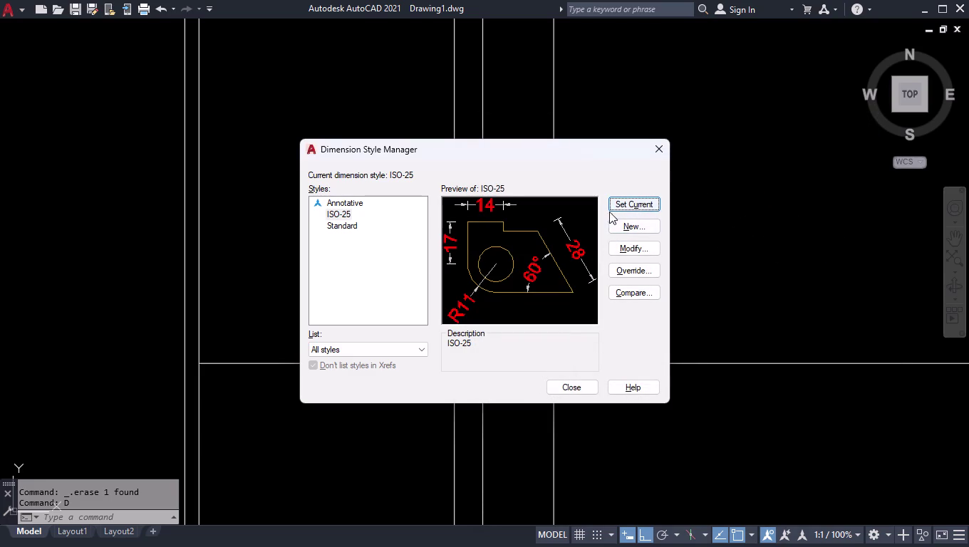
click(560, 389)
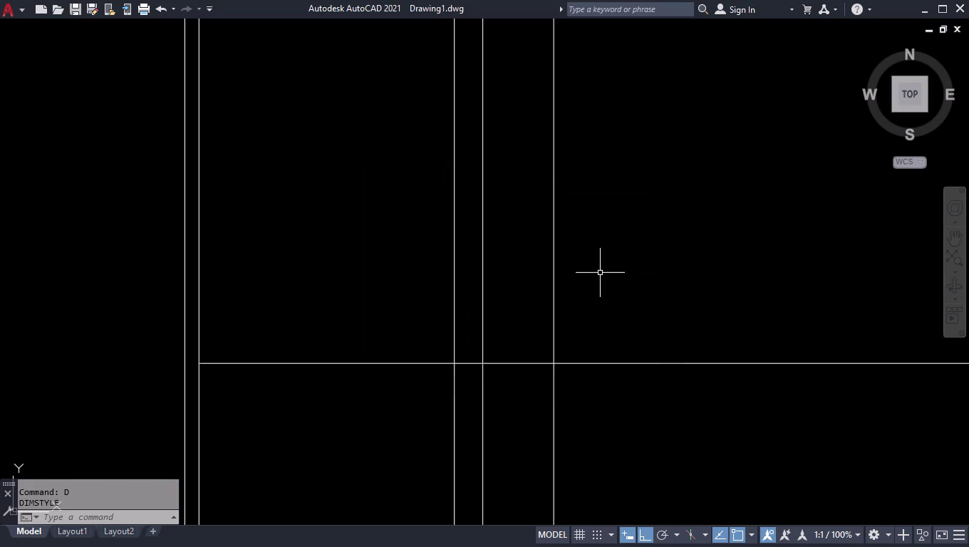
Dimension the 250 span below the lower cabinet line with DIMLINEAR.
key(d)
text(LI)
key(Return)
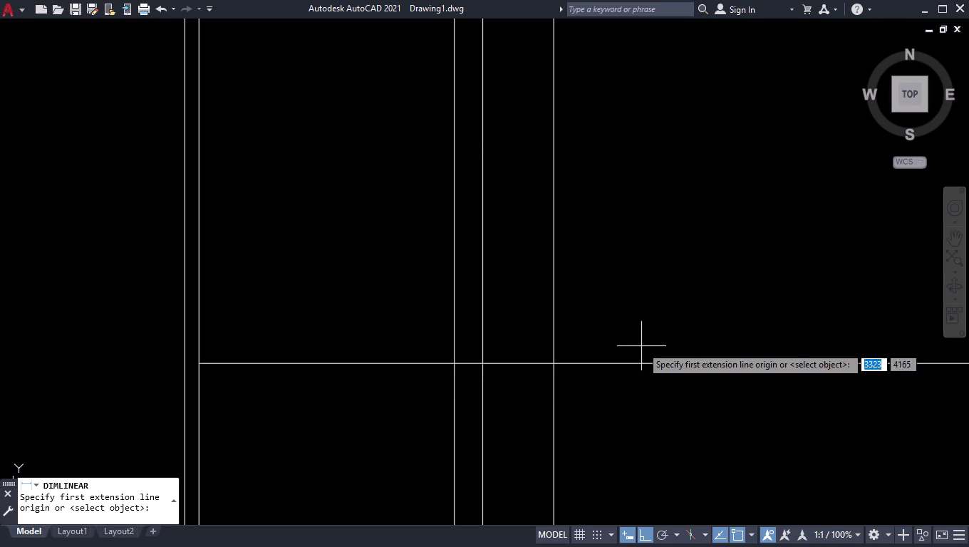
click(554, 364)
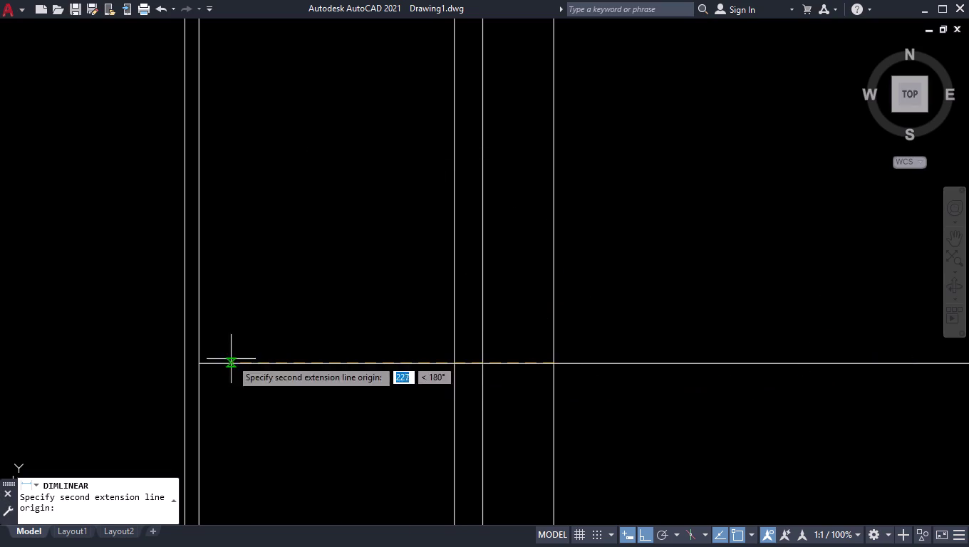
click(201, 365)
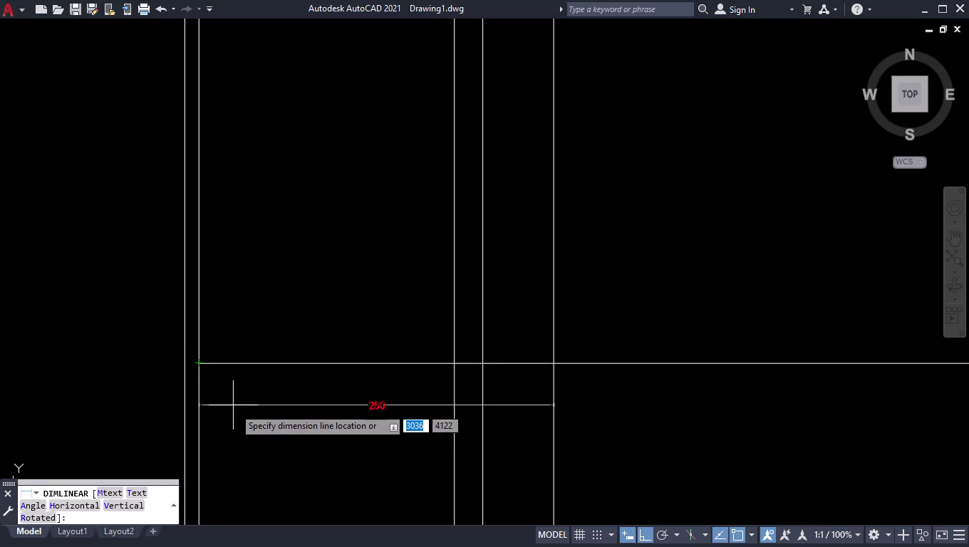
click(234, 407)
Raise the ISO-25 dimension text height to 8 and close the style manager.
key(d)
key(Return)
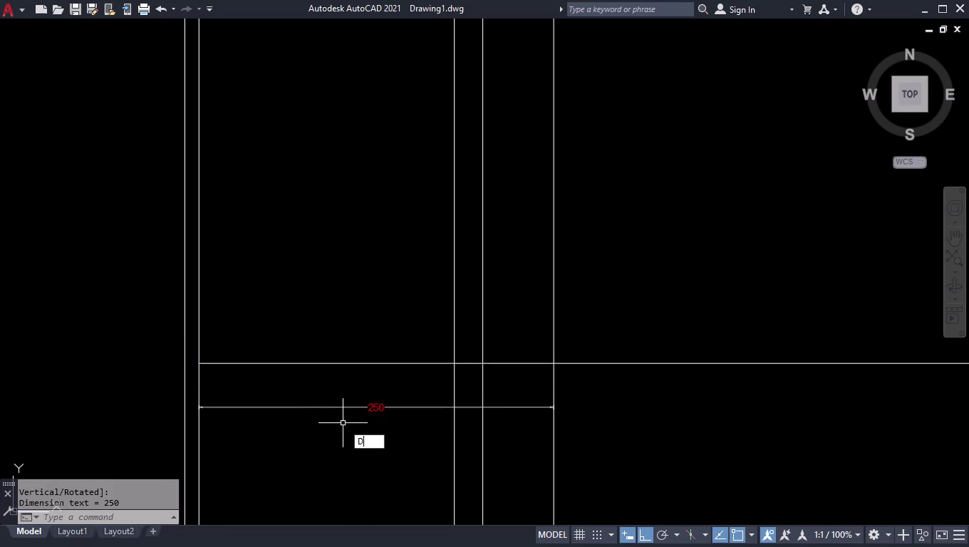
click(615, 248)
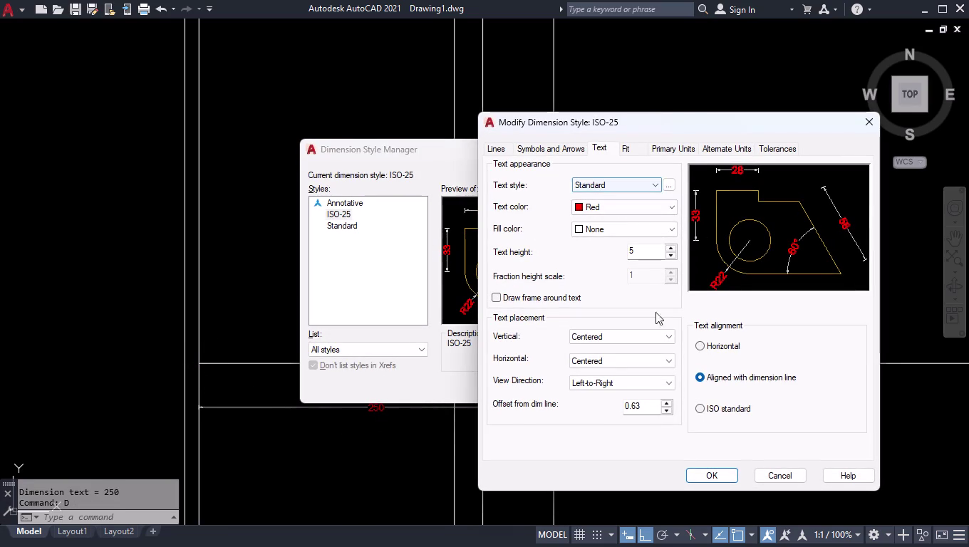
drag(638, 247, 386, 258)
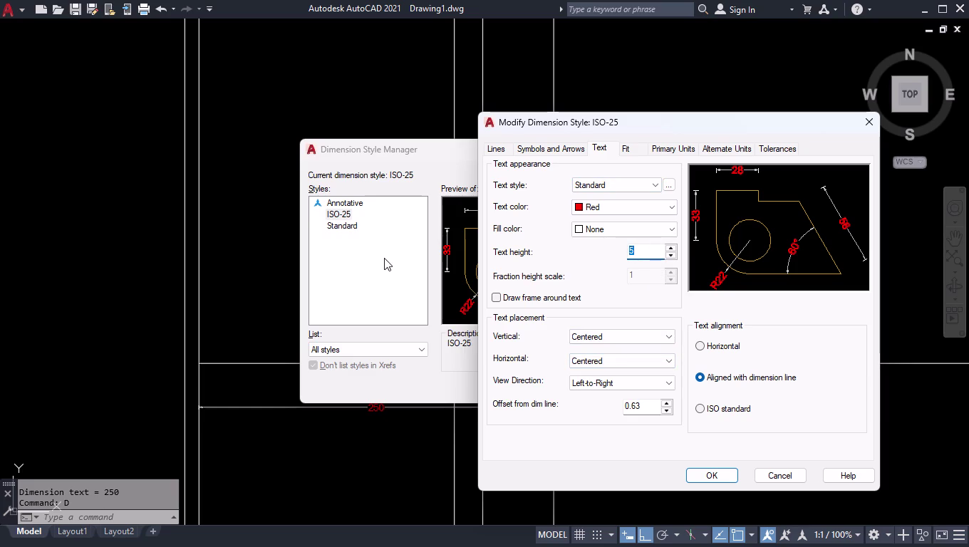
key(8)
key(Return)
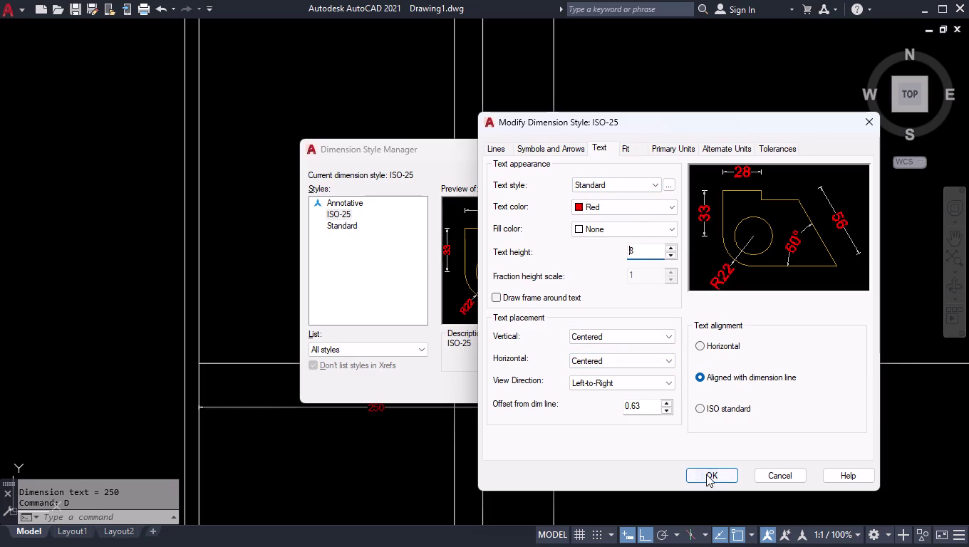
click(706, 475)
click(571, 387)
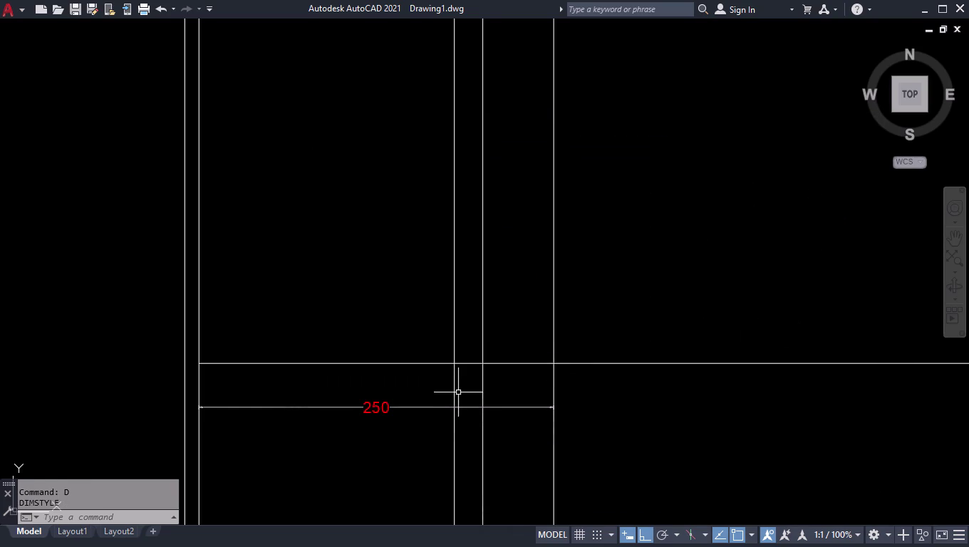
scroll(down, 3)
Erase the test 250 dimension and the leftover line near the shelf band.
click(426, 390)
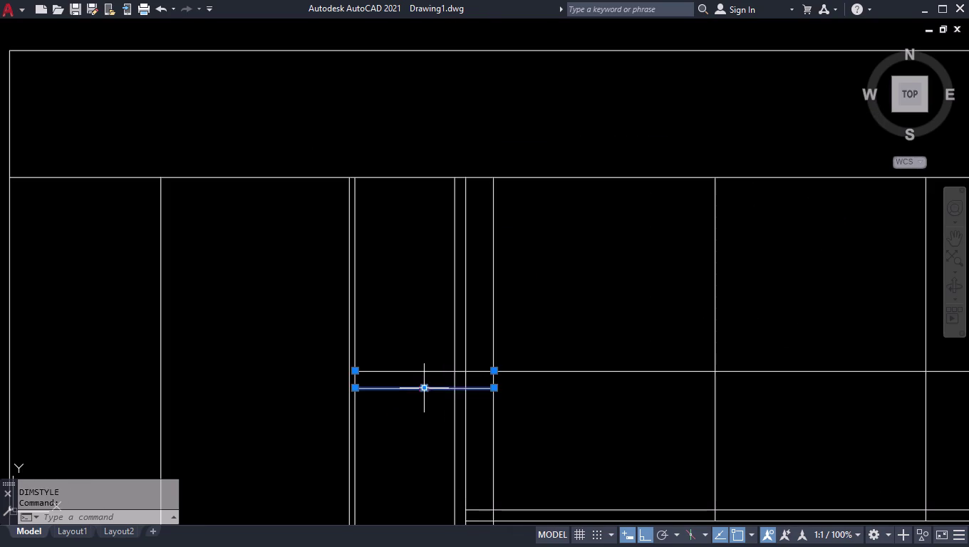
key(Delete)
key(Delete)
scroll(down, 3)
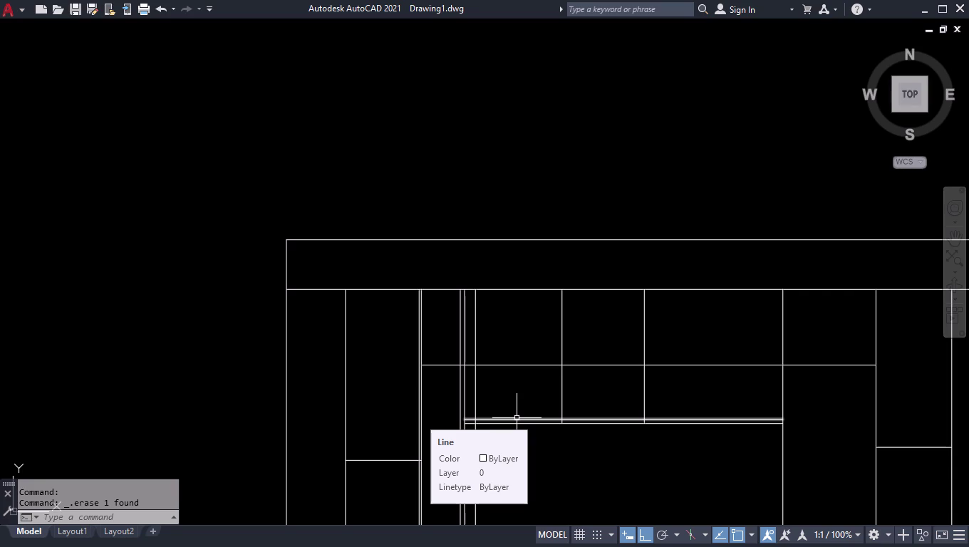
click(475, 321)
key(Delete)
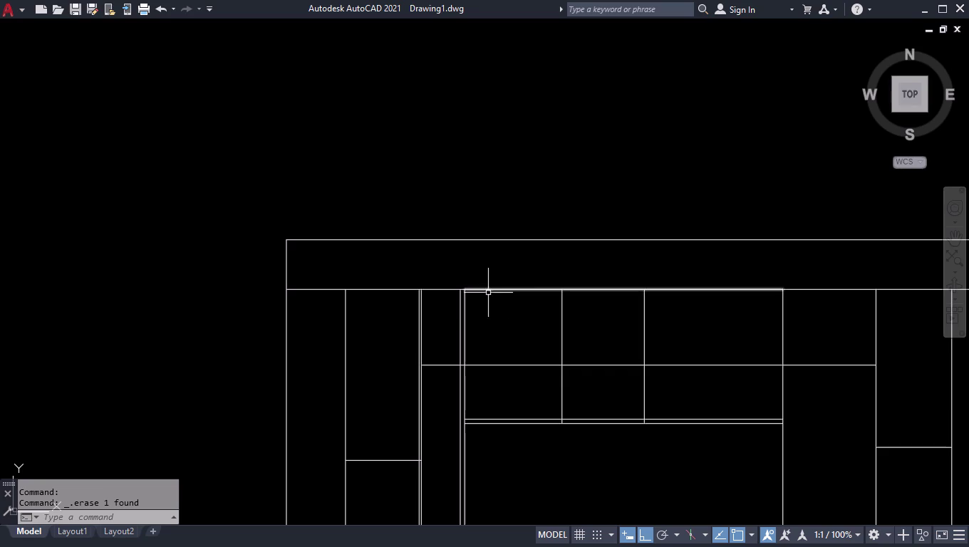
click(469, 315)
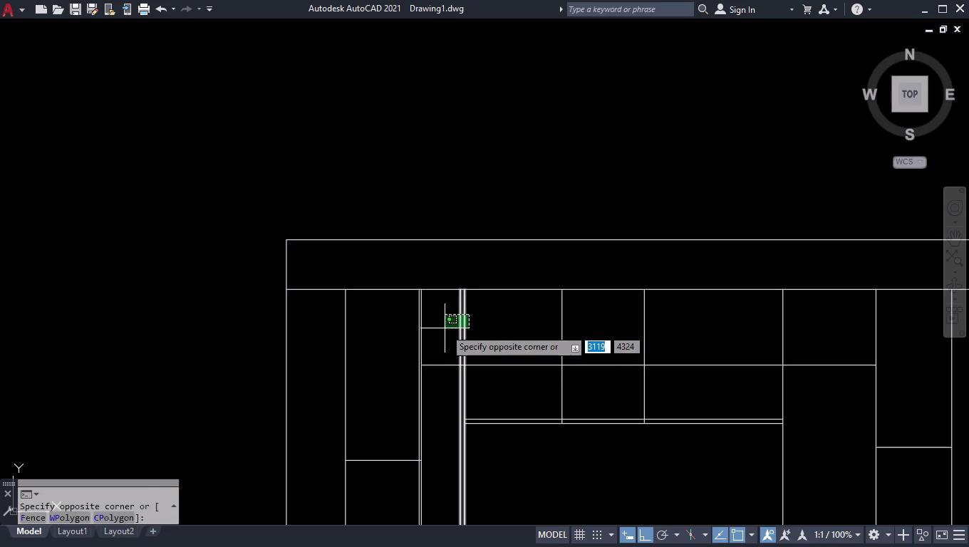
Erase the doubled vertical lines in the central bay.
click(444, 329)
key(Delete)
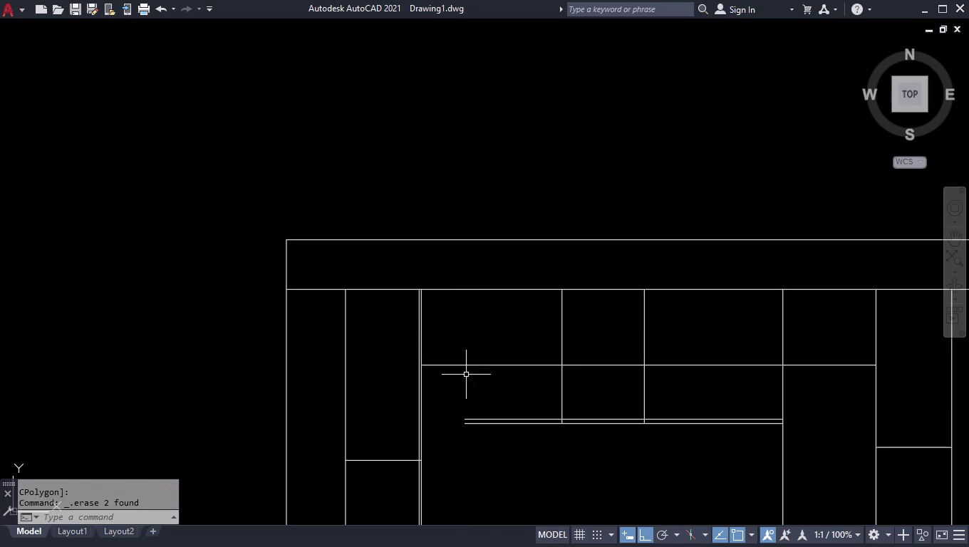
scroll(up, 3)
Offset the column edge line 80 to the right, then offset the new line by 20.
text(OFF)
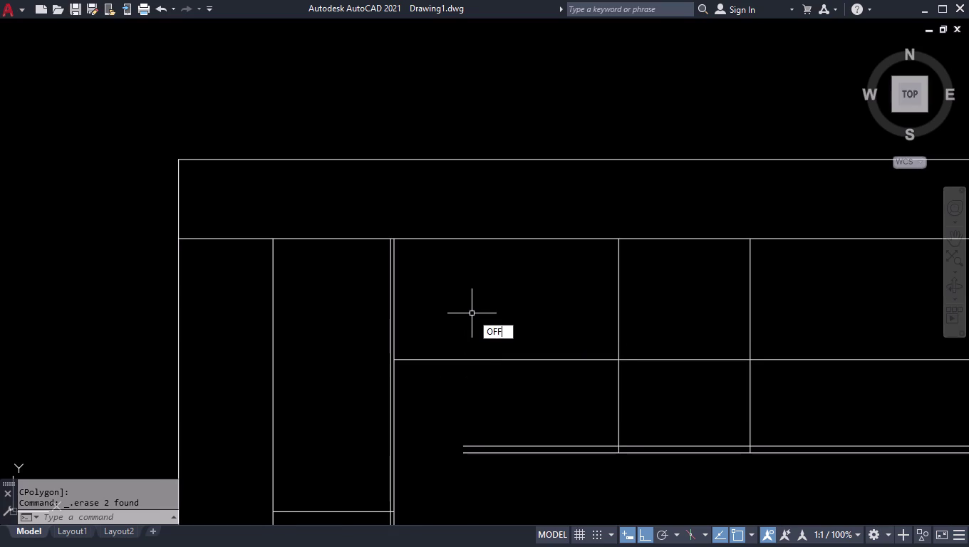
key(Return)
text(80)
key(Return)
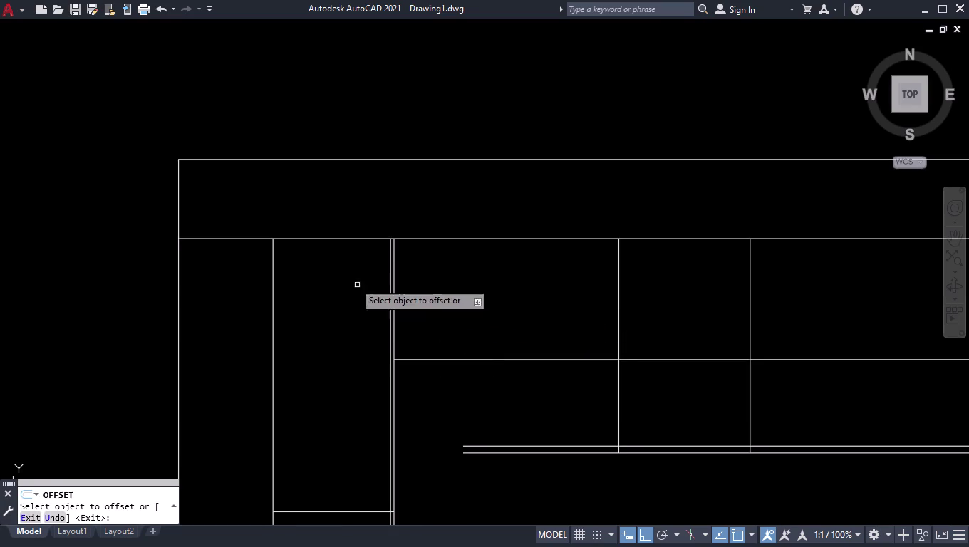
click(394, 299)
click(459, 310)
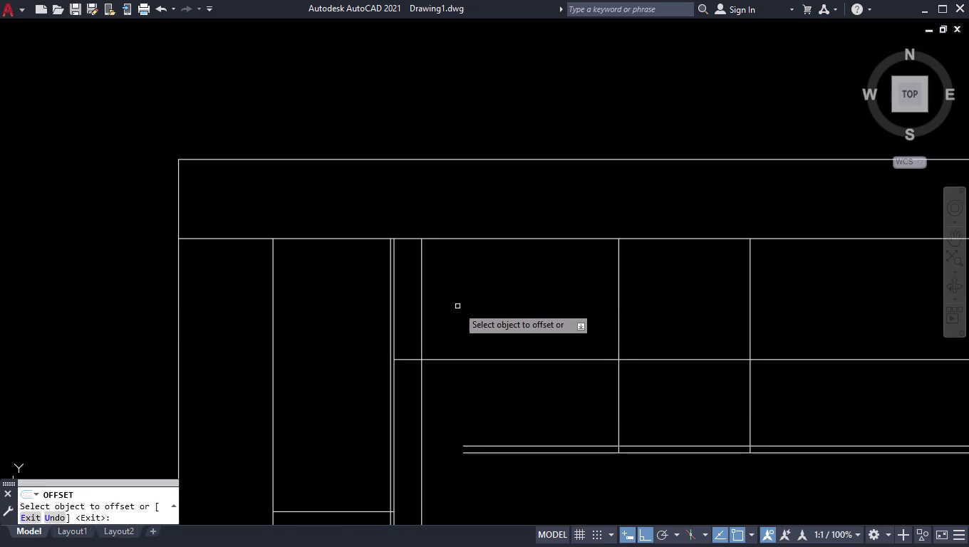
click(420, 302)
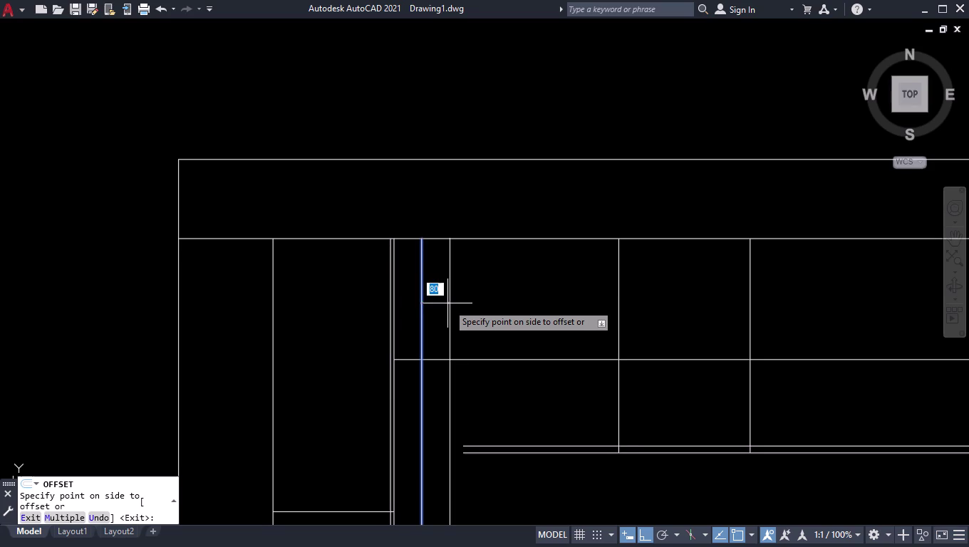
text(2-)
key(BackSpace)
key(0)
key(Return)
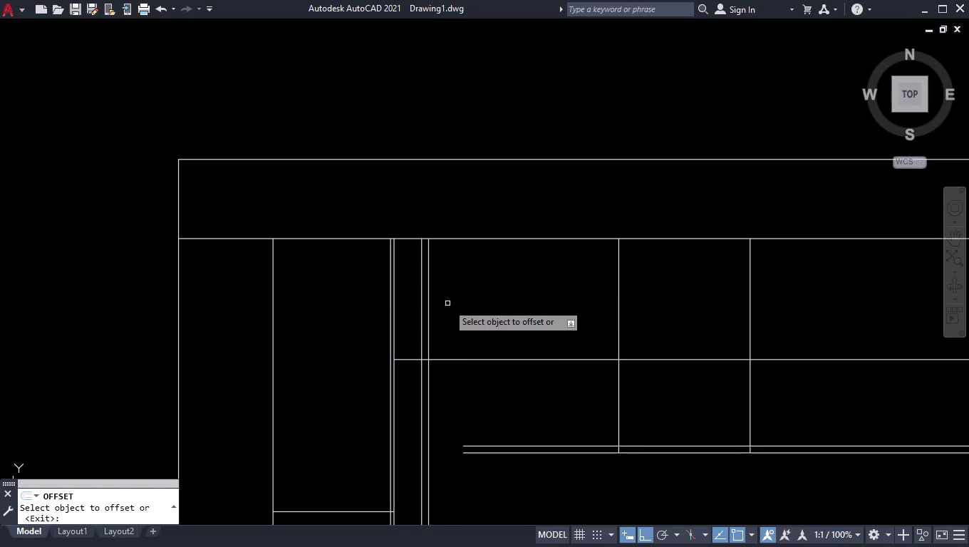